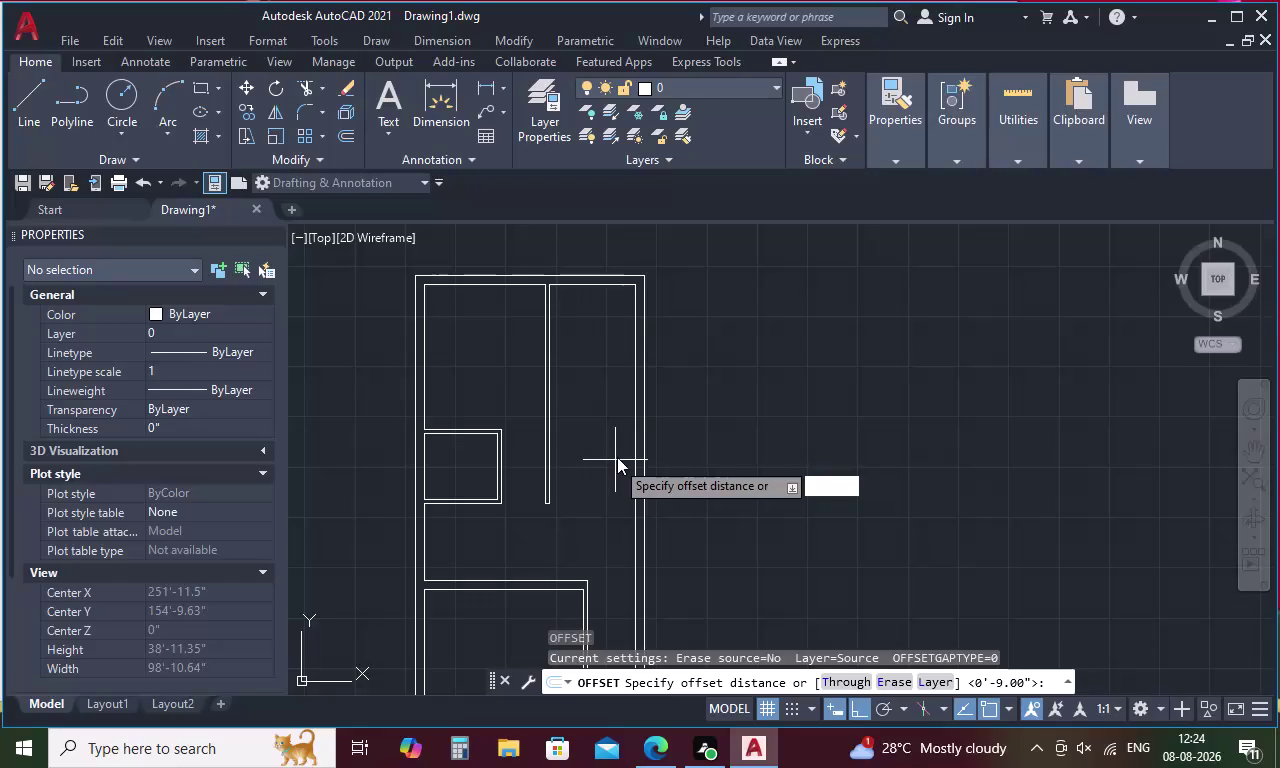
Offset the inner top wall line 5' downward to start the partition.
text(')
key(space)
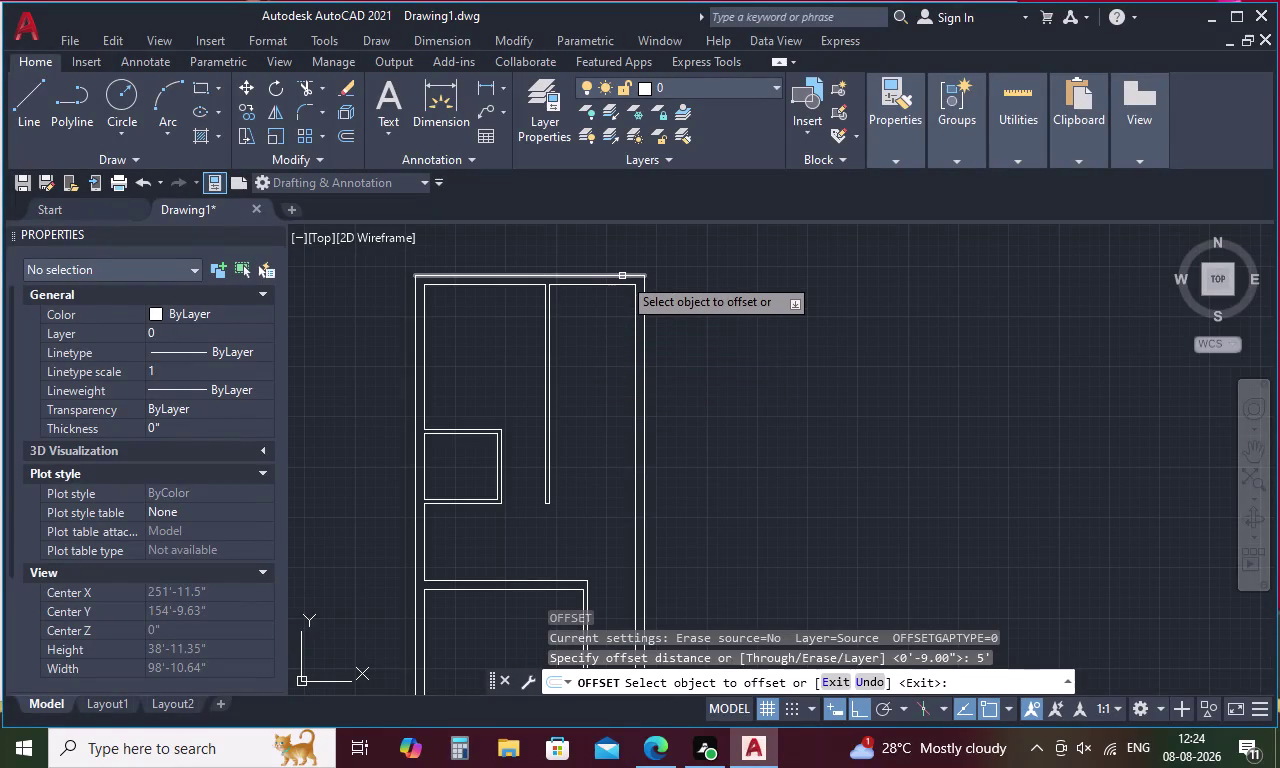
click(610, 289)
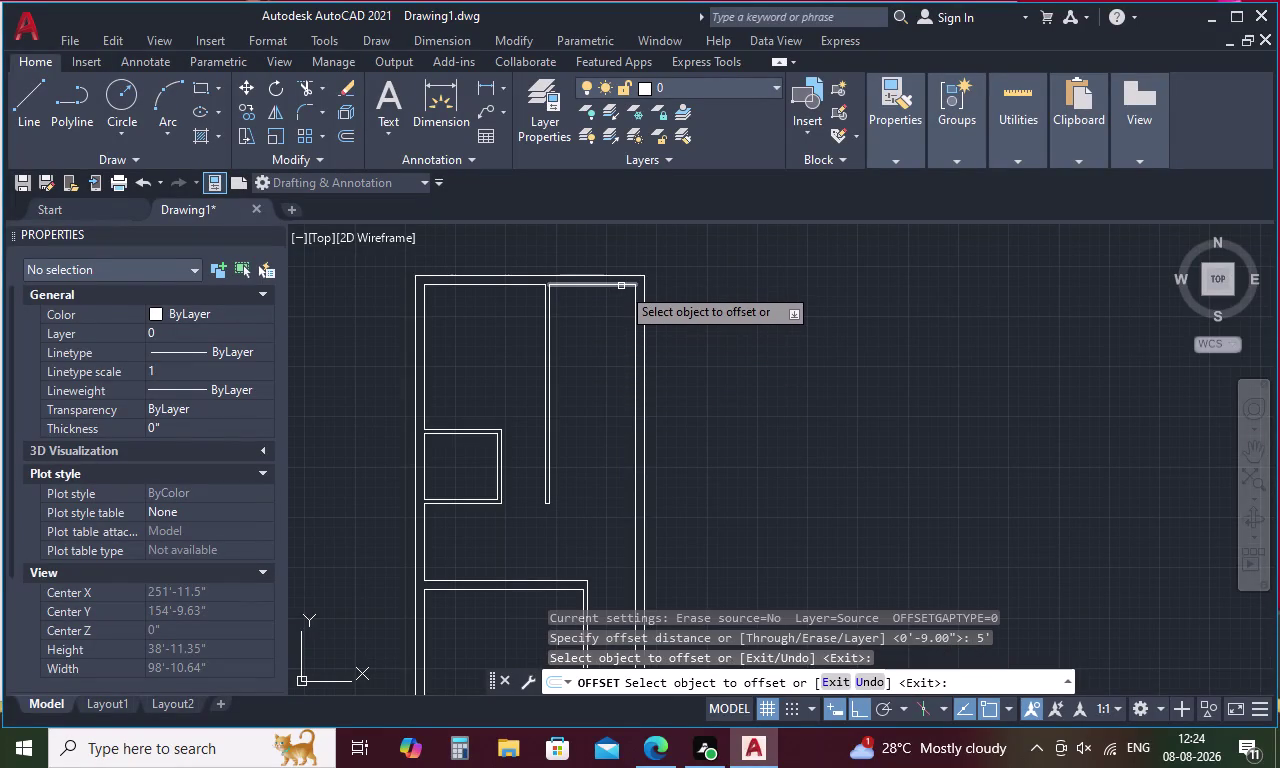
click(621, 286)
click(594, 368)
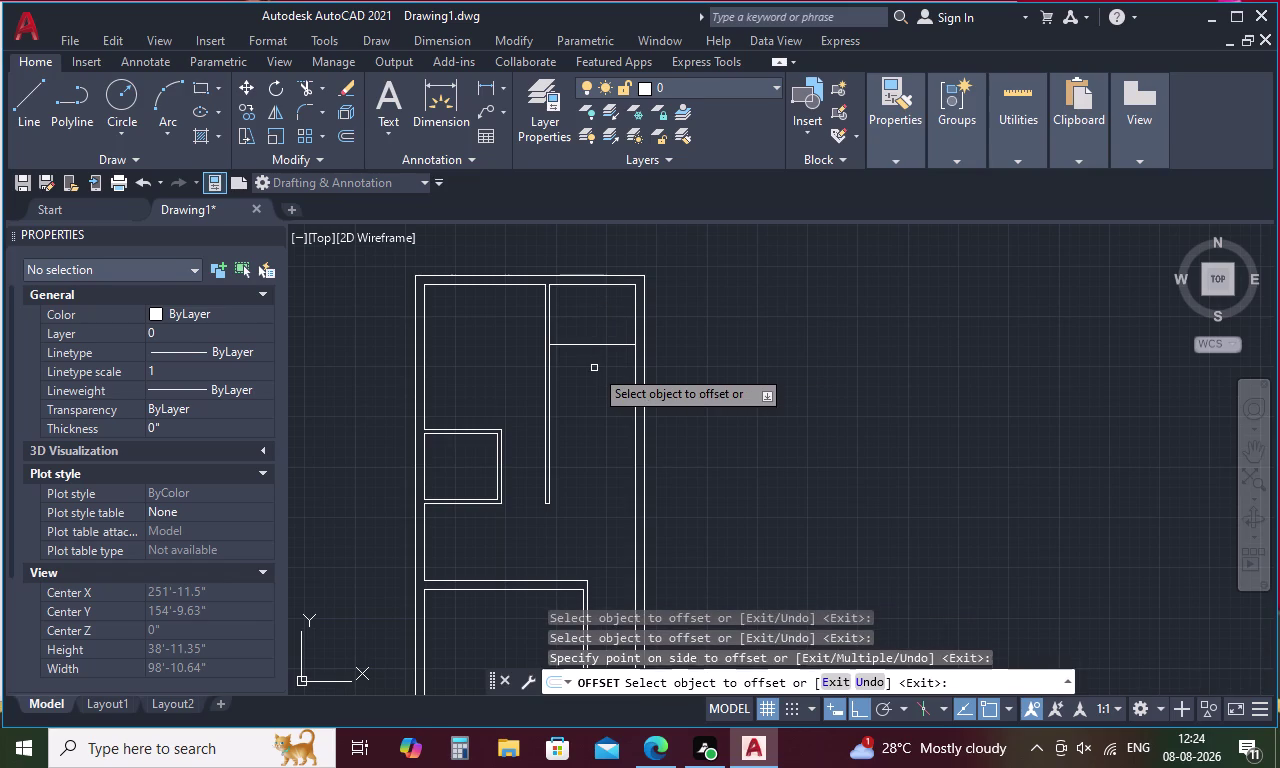
key(space)
Offset the new partition line 9" down to give it wall thickness.
key(space)
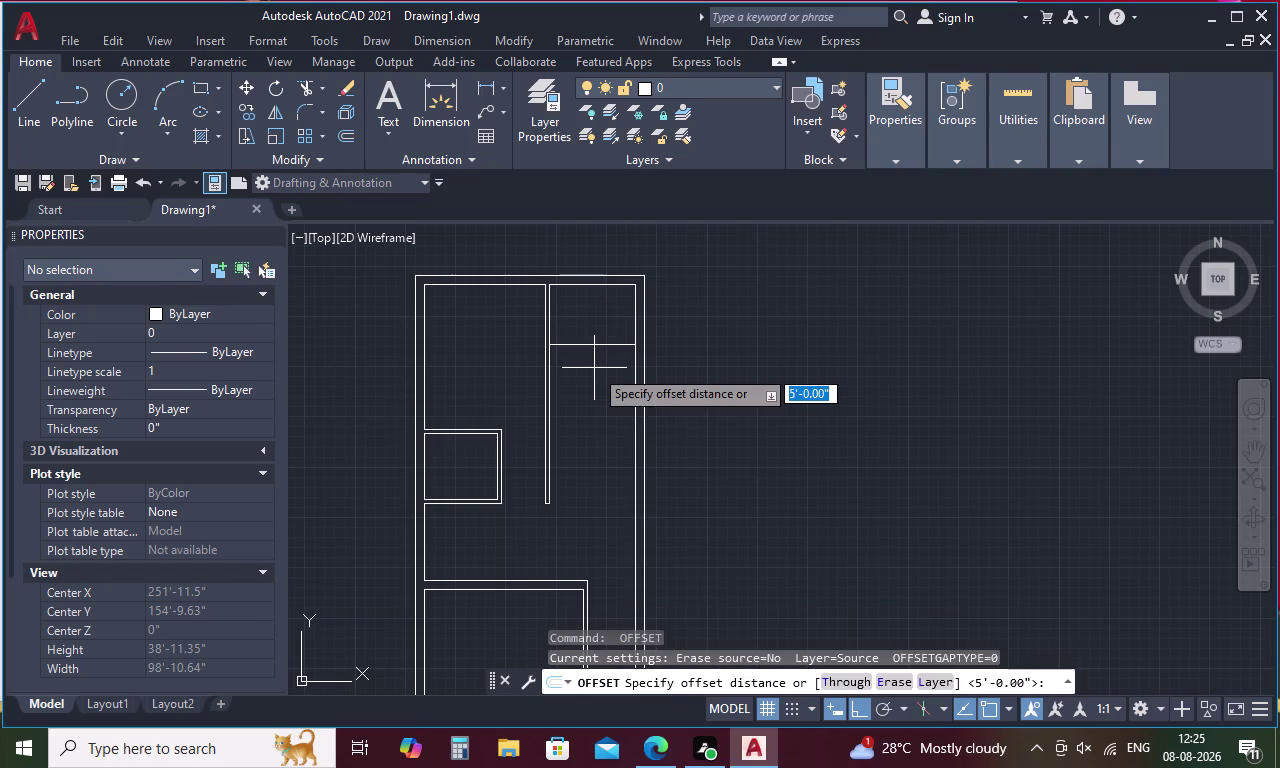
text(9)
key(space)
click(610, 343)
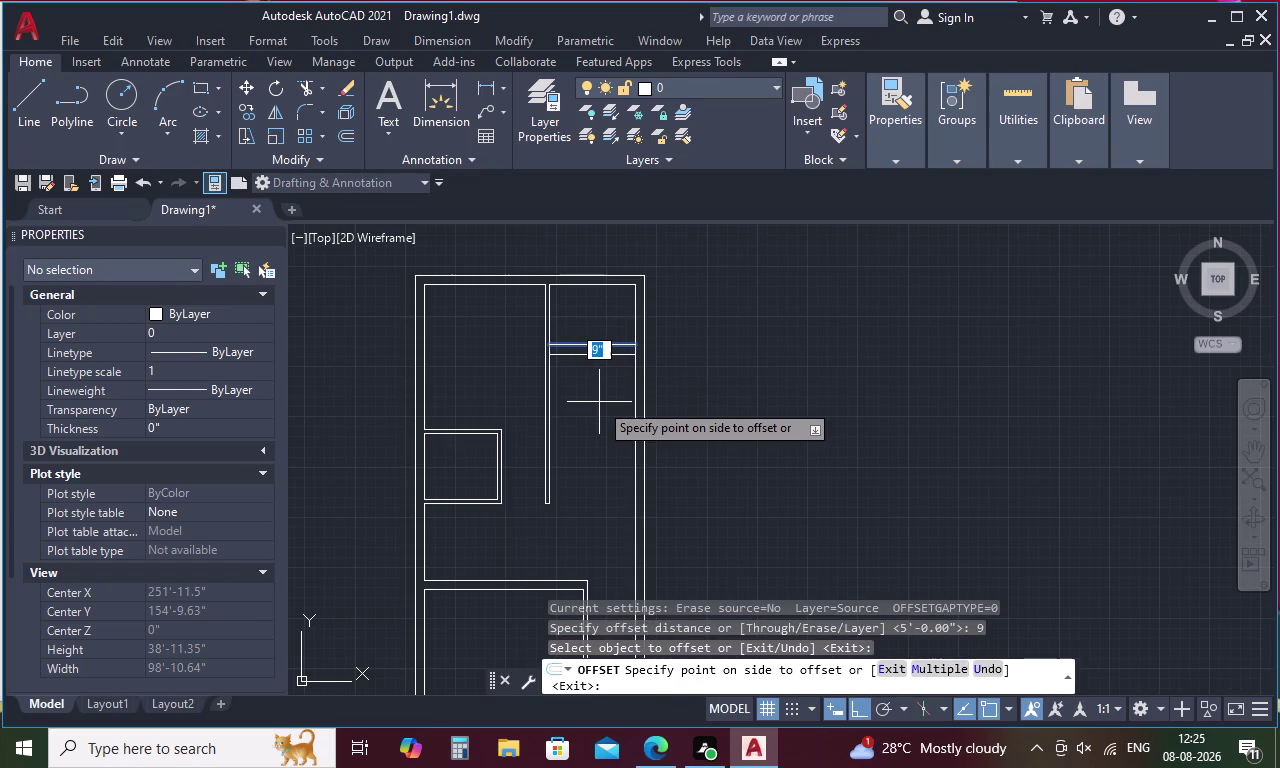
click(599, 402)
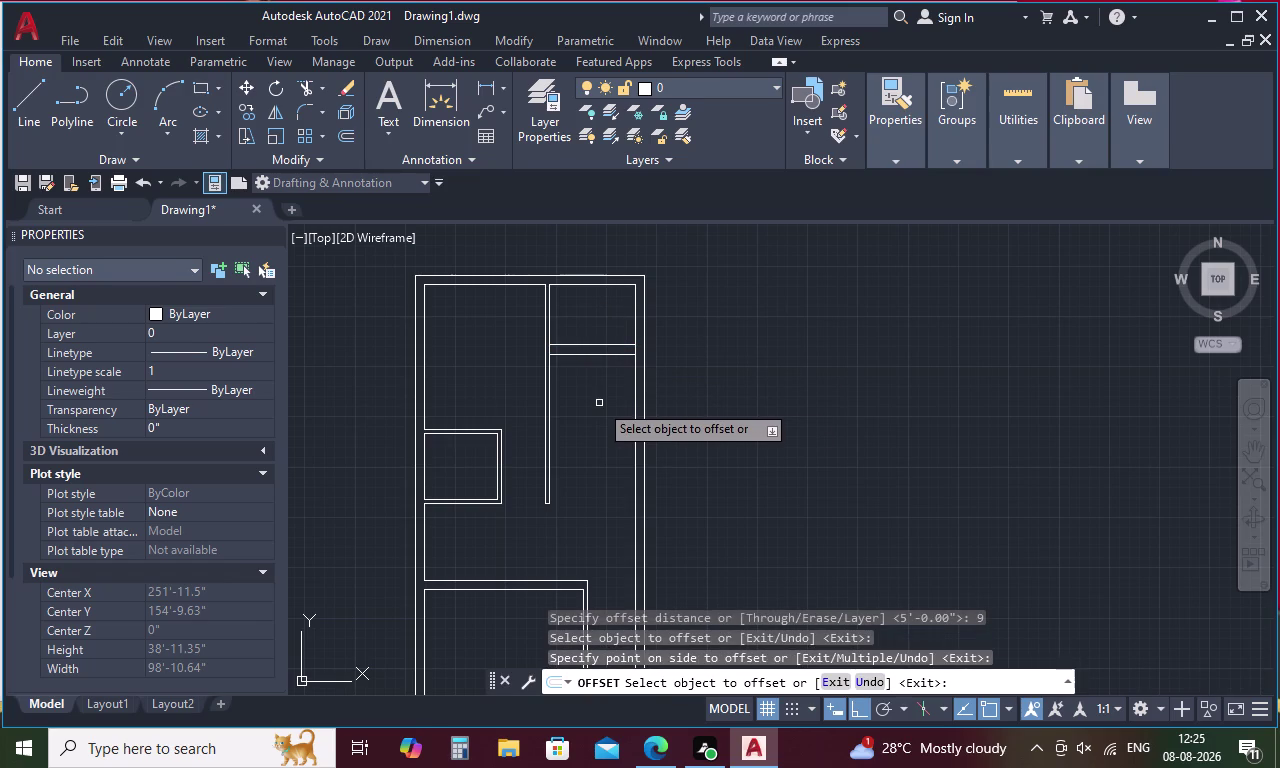
key(Escape)
Trim the wall lines between the two partition lines.
text(TR)
key(space)
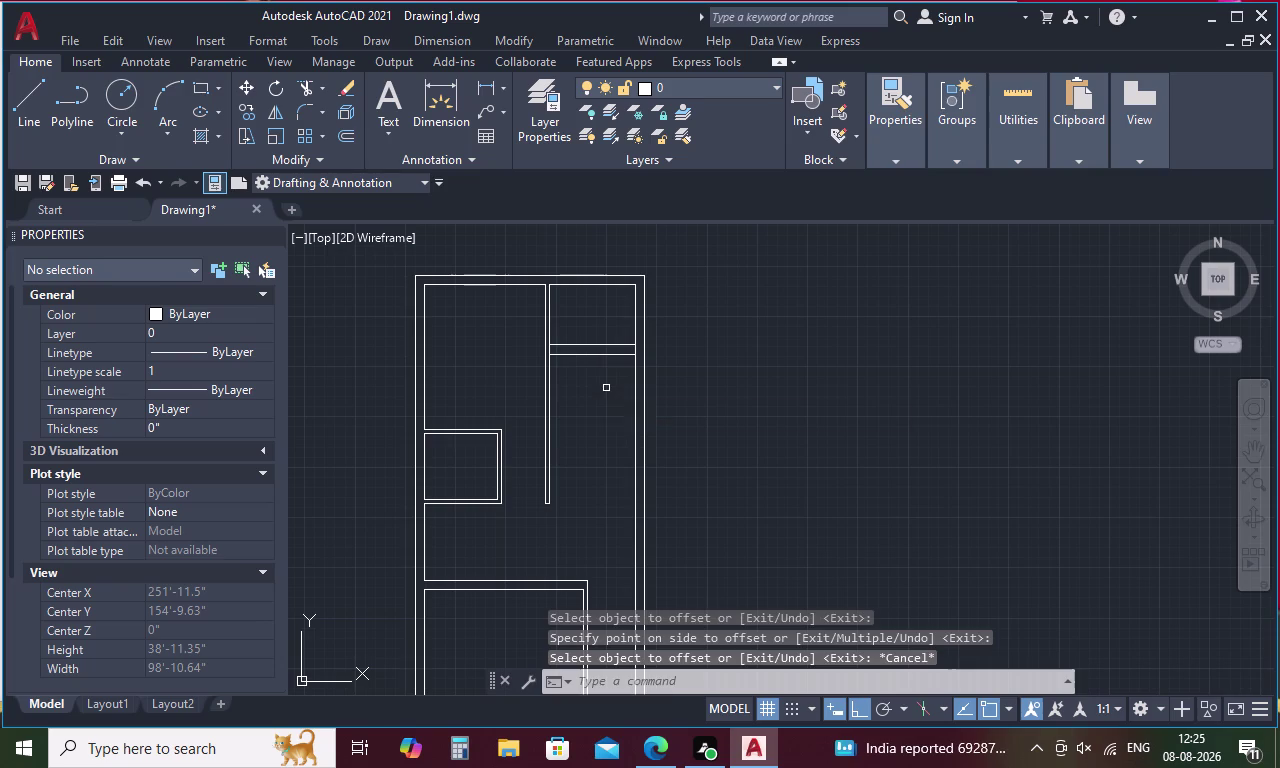
click(551, 352)
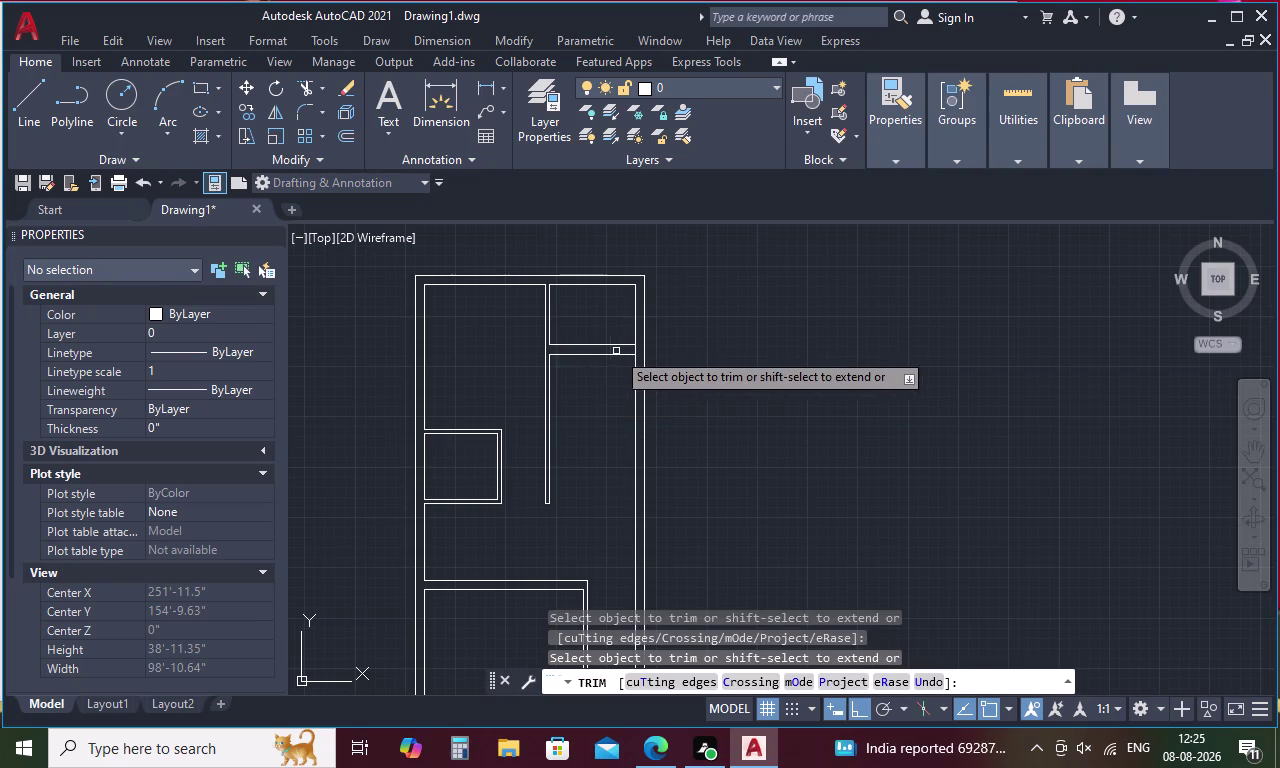
click(637, 350)
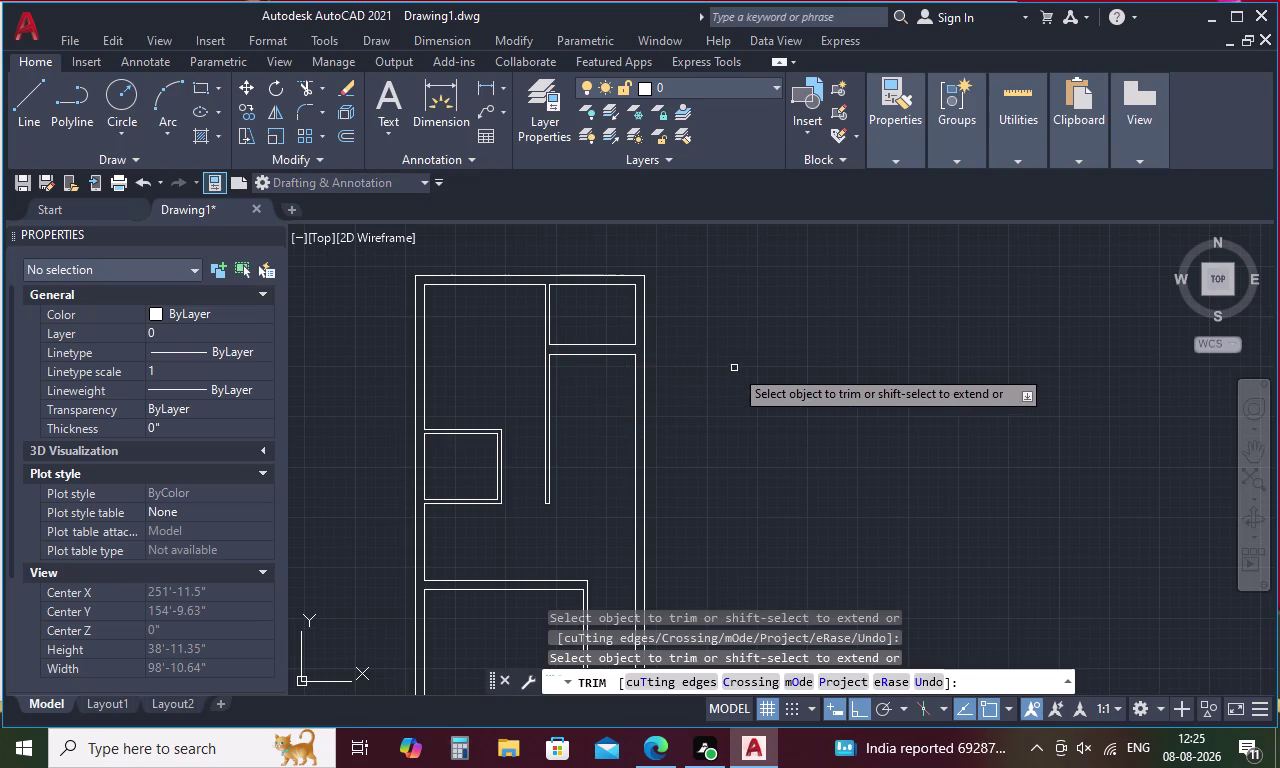
key(Escape)
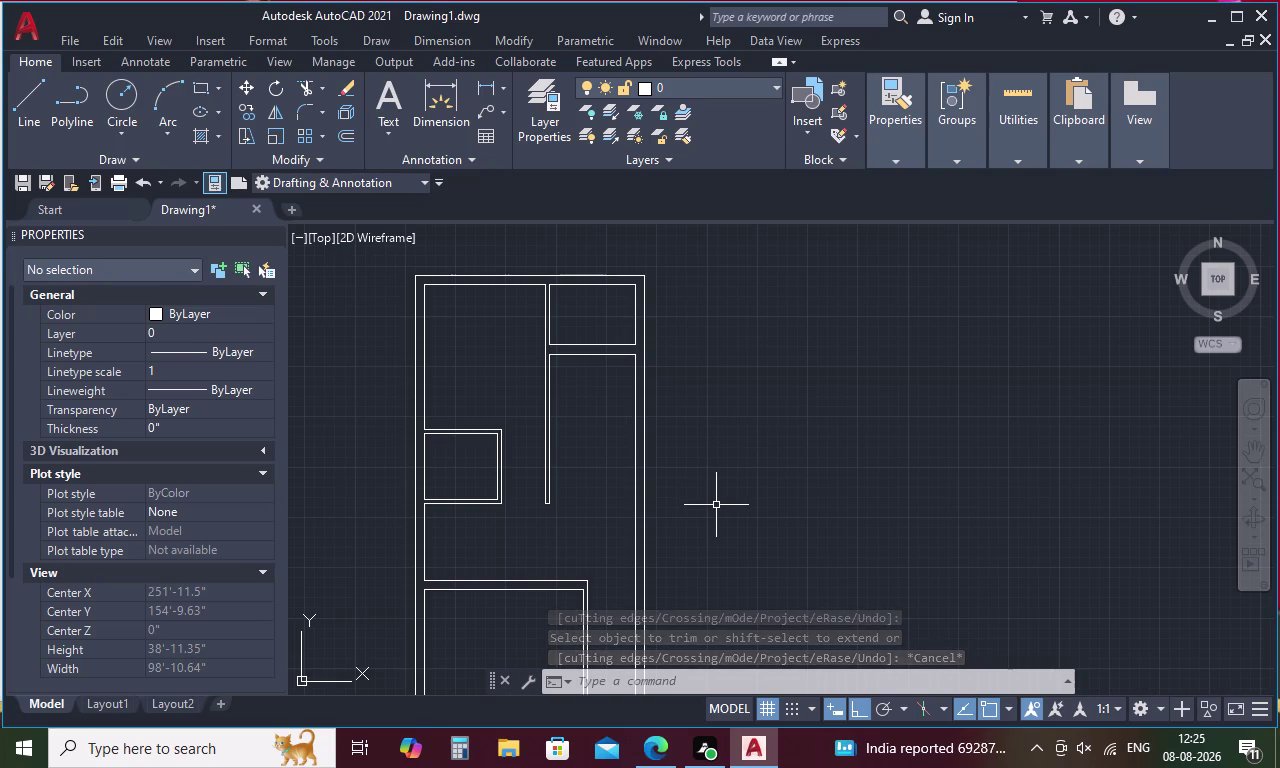
scroll(down, 3)
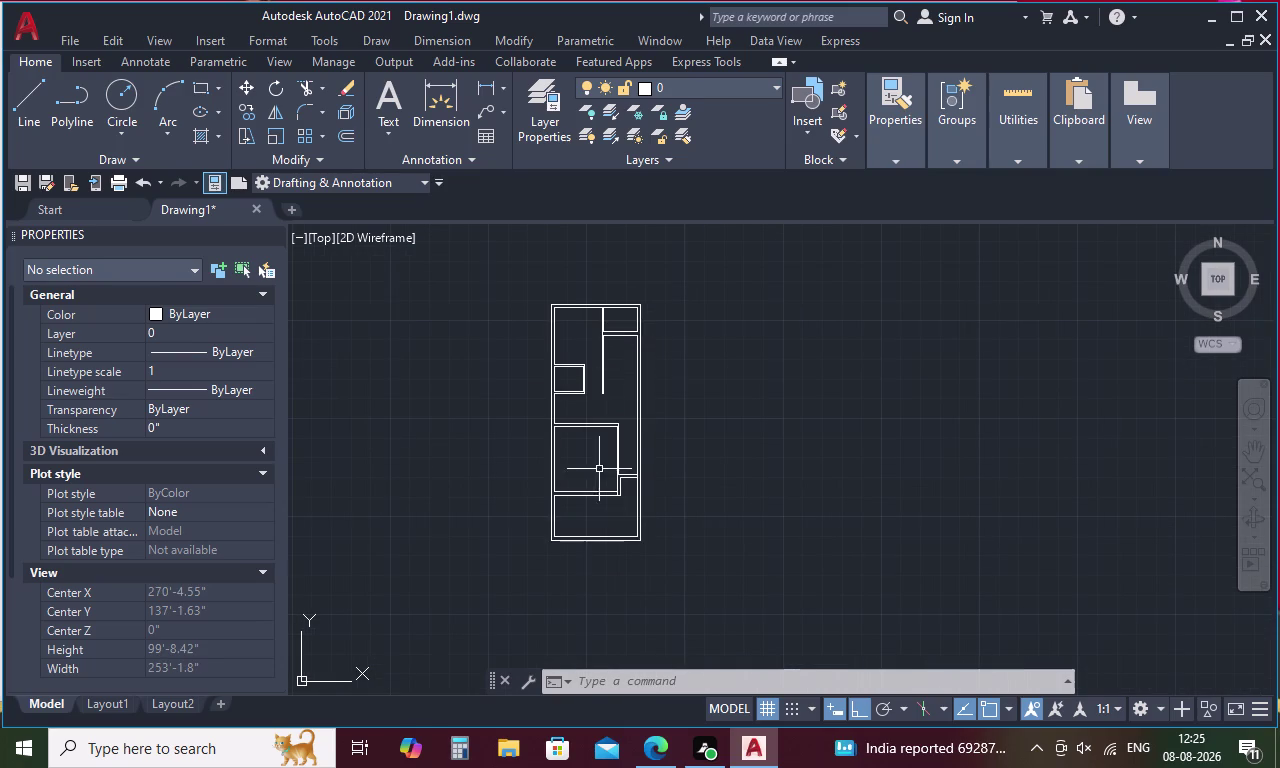
Pan and zoom the view to the lower right rooms.
middle_drag(588, 534, 571, 460)
scroll(up, 3)
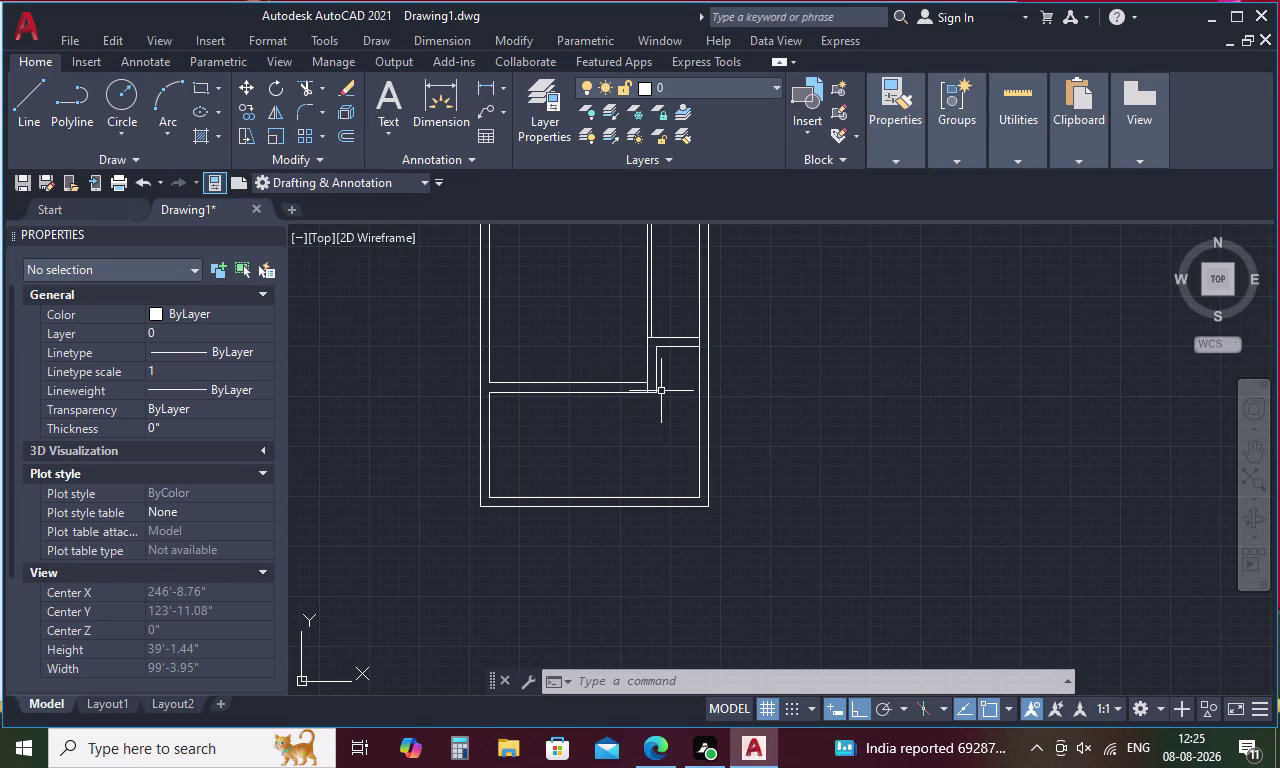
scroll(down, 3)
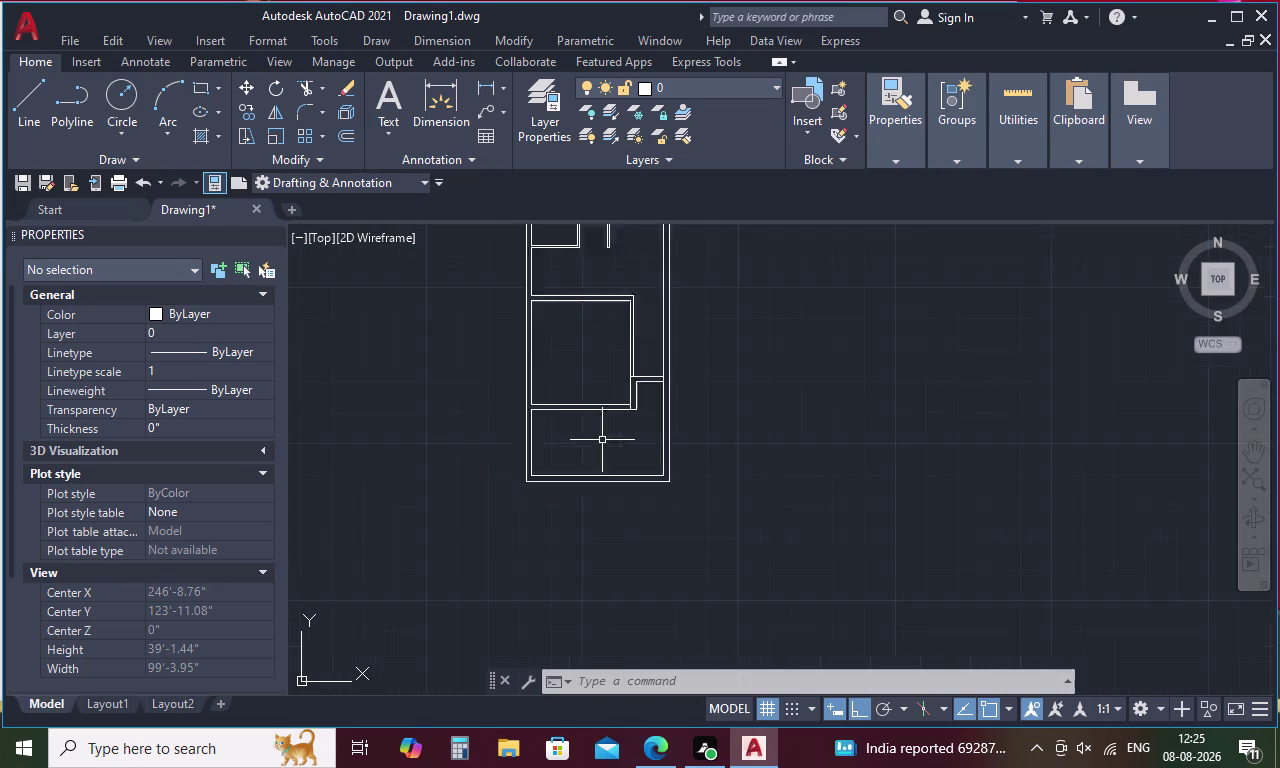
scroll(down, 3)
middle_drag(605, 396, 588, 490)
scroll(up, 3)
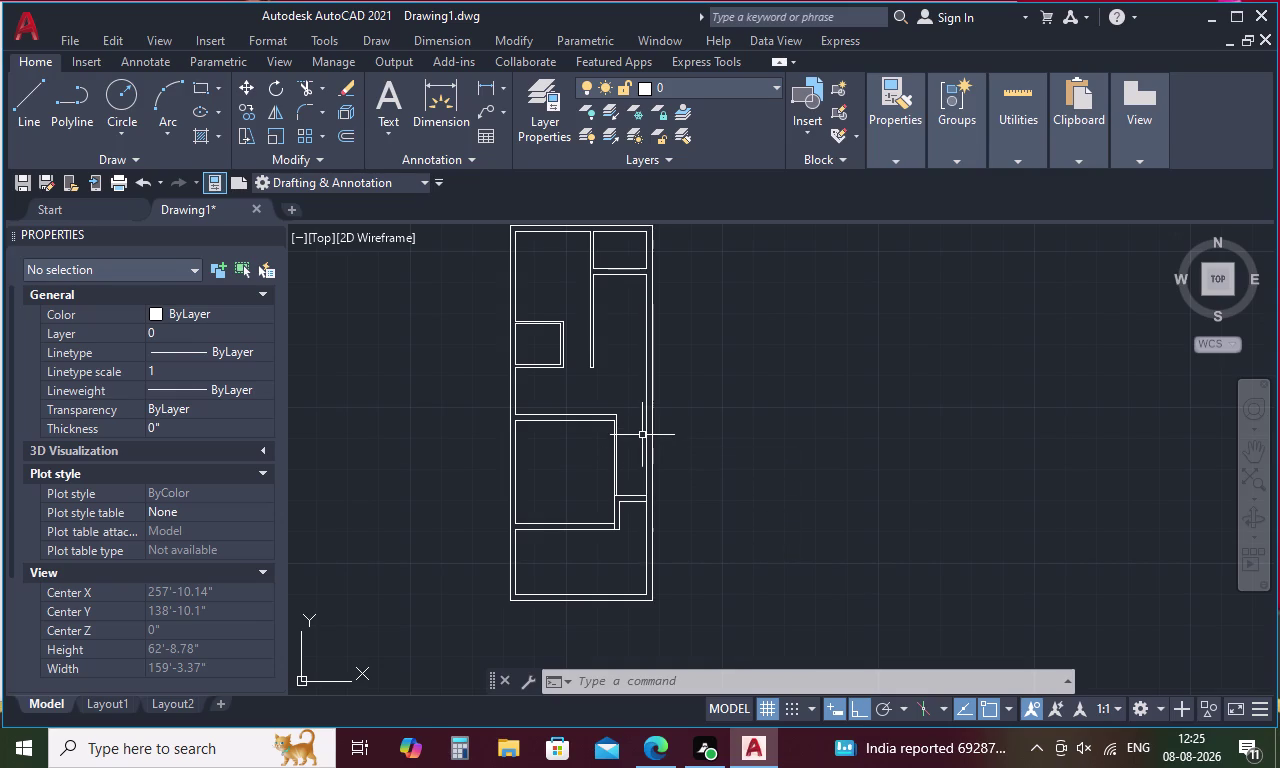
Extend the short partition line to the wall, enclosing the small room.
key(e)
key(x)
key(space)
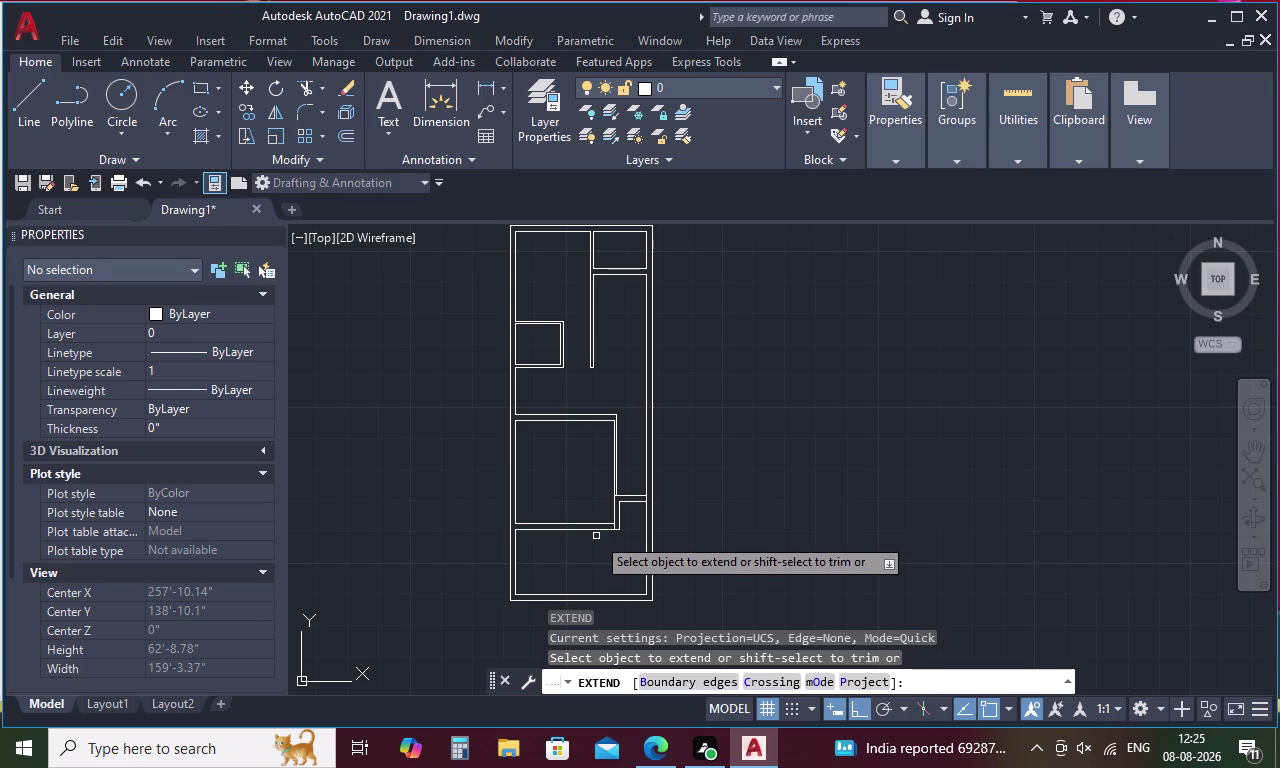
click(597, 530)
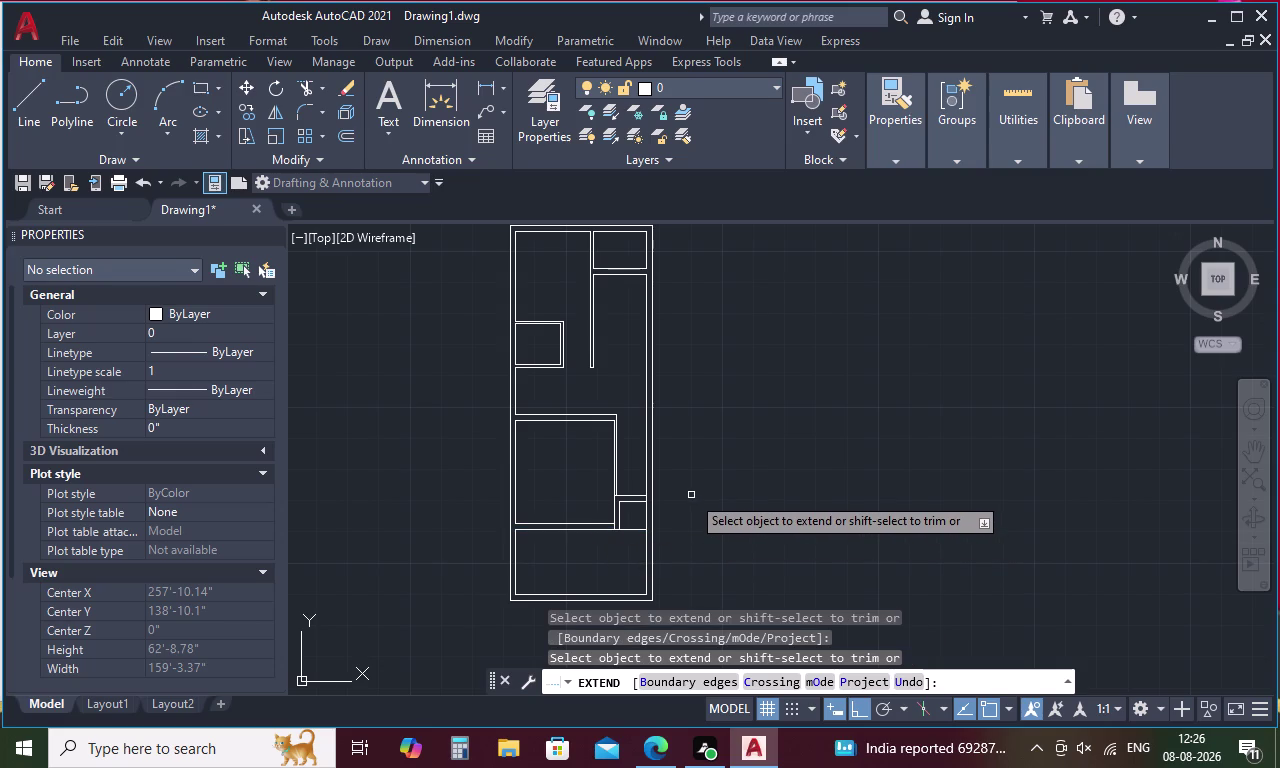
key(Escape)
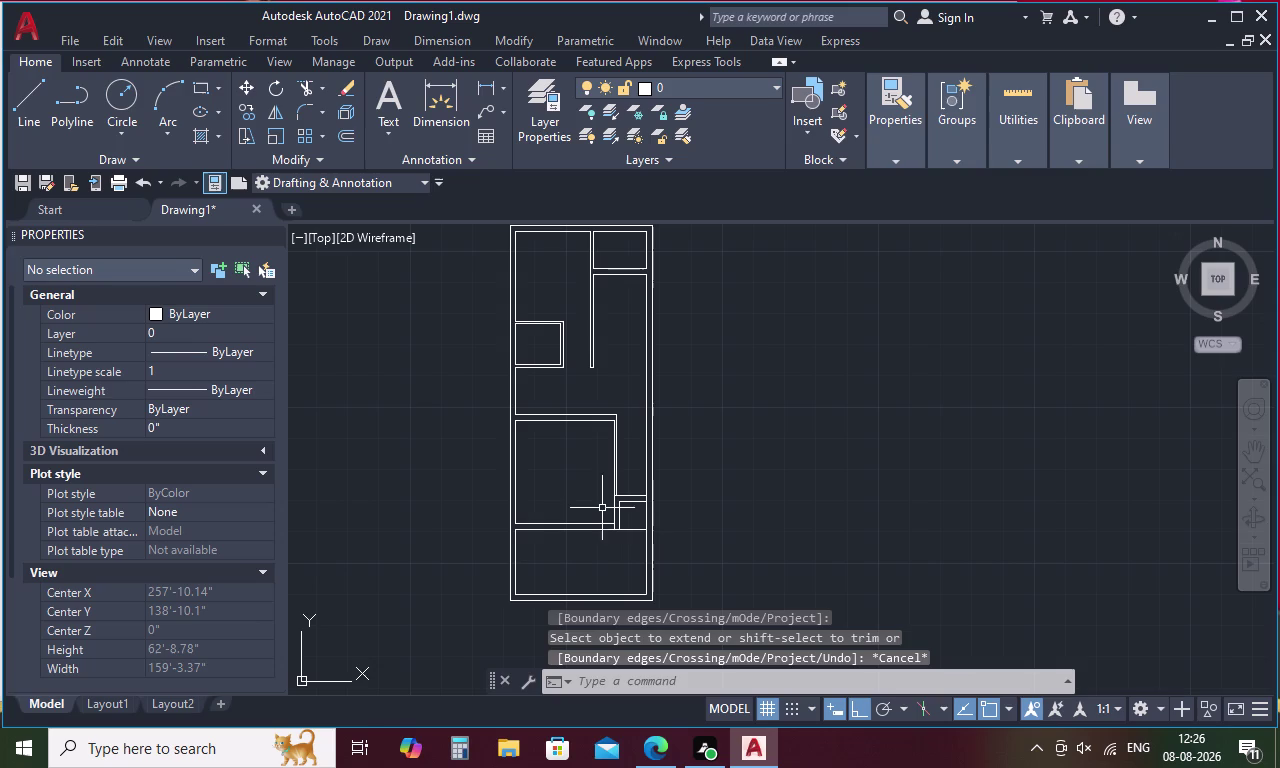
middle_drag(586, 467, 630, 566)
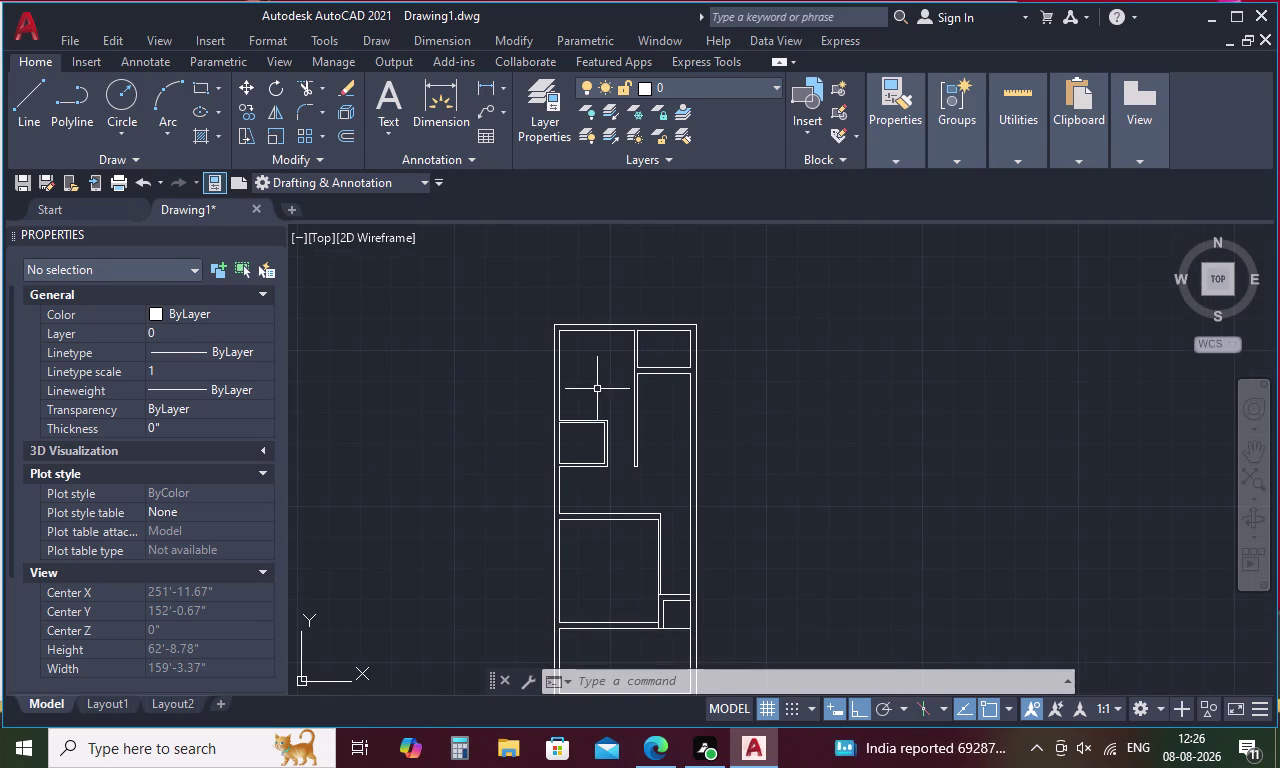
Draw the first diagonal line between opposite corners of the small top-right room.
key(Escape)
text(L)
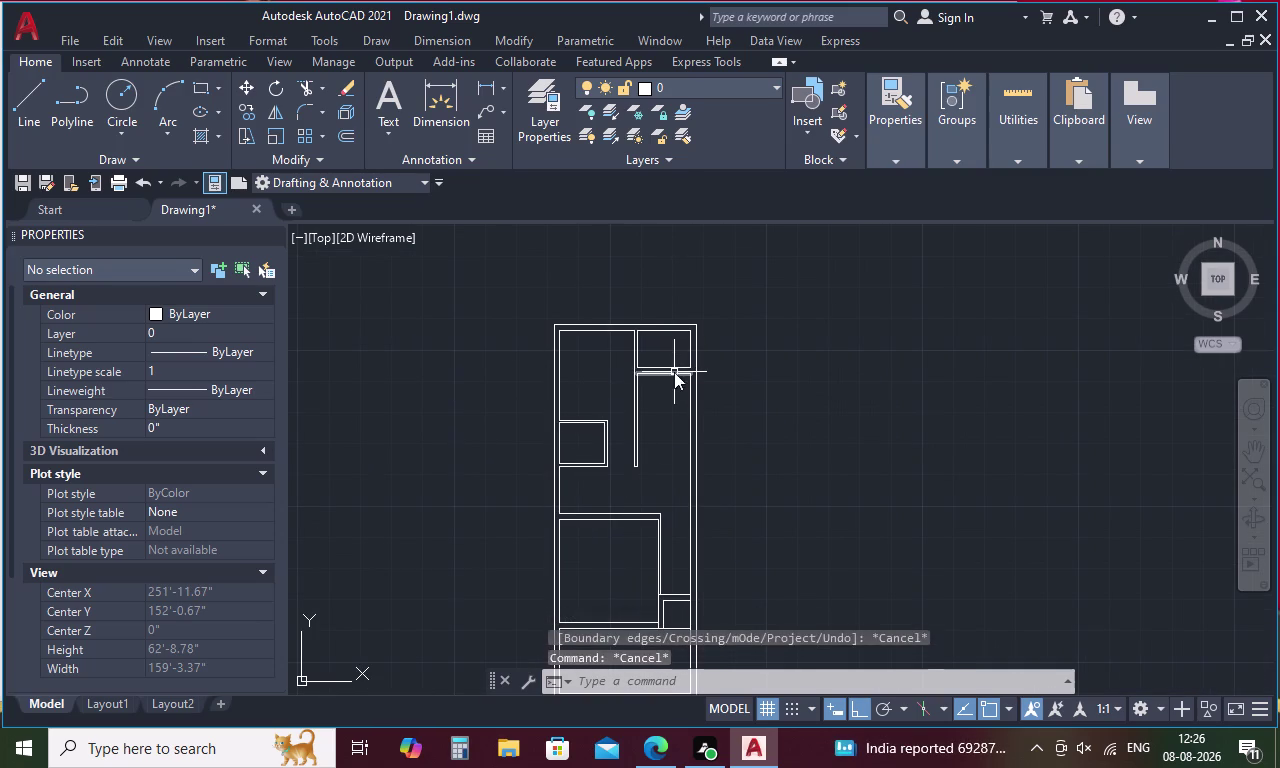
key(space)
click(686, 334)
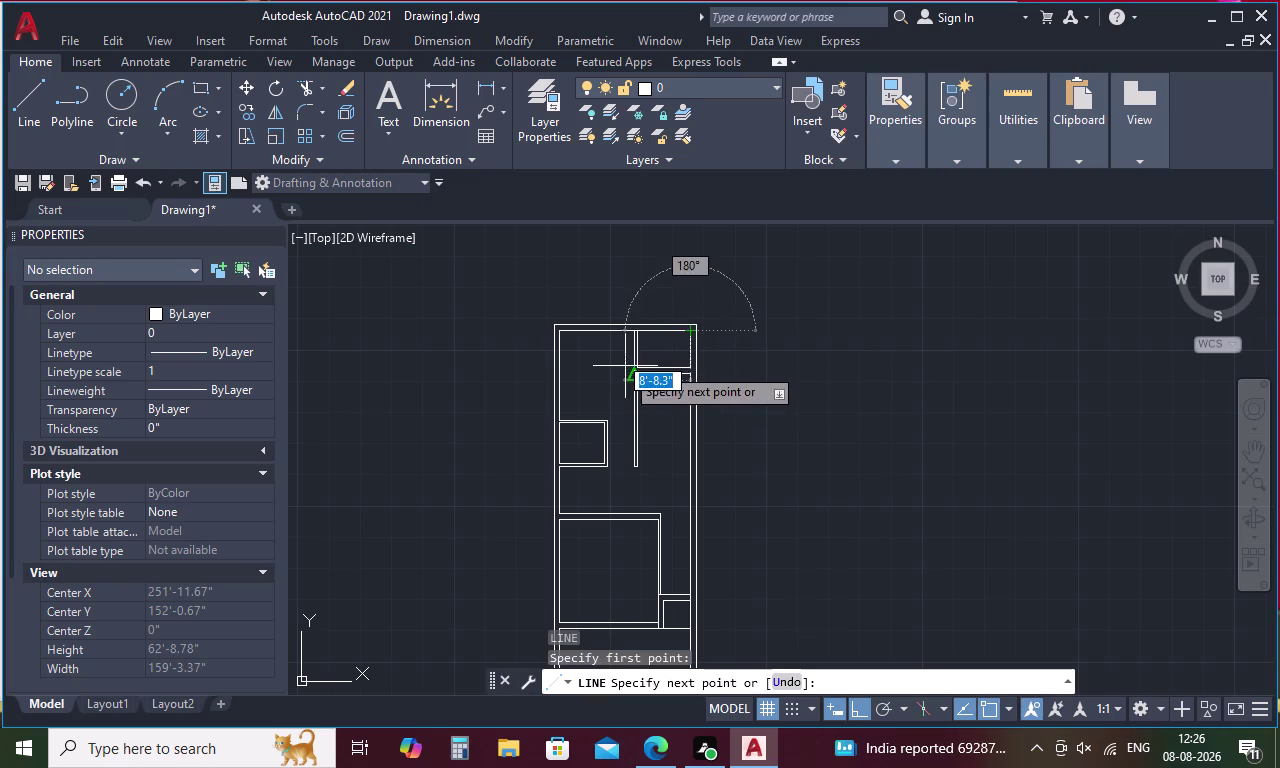
scroll(up, 3)
click(642, 364)
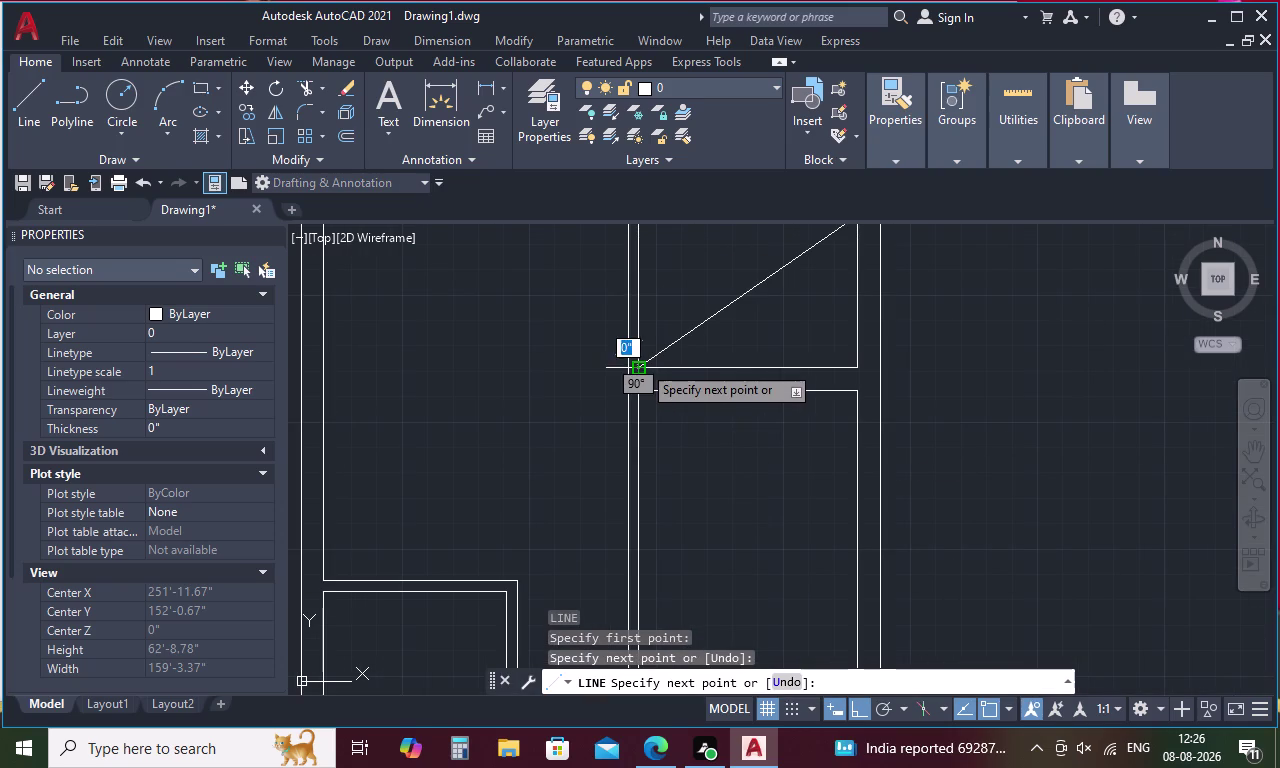
key(Escape)
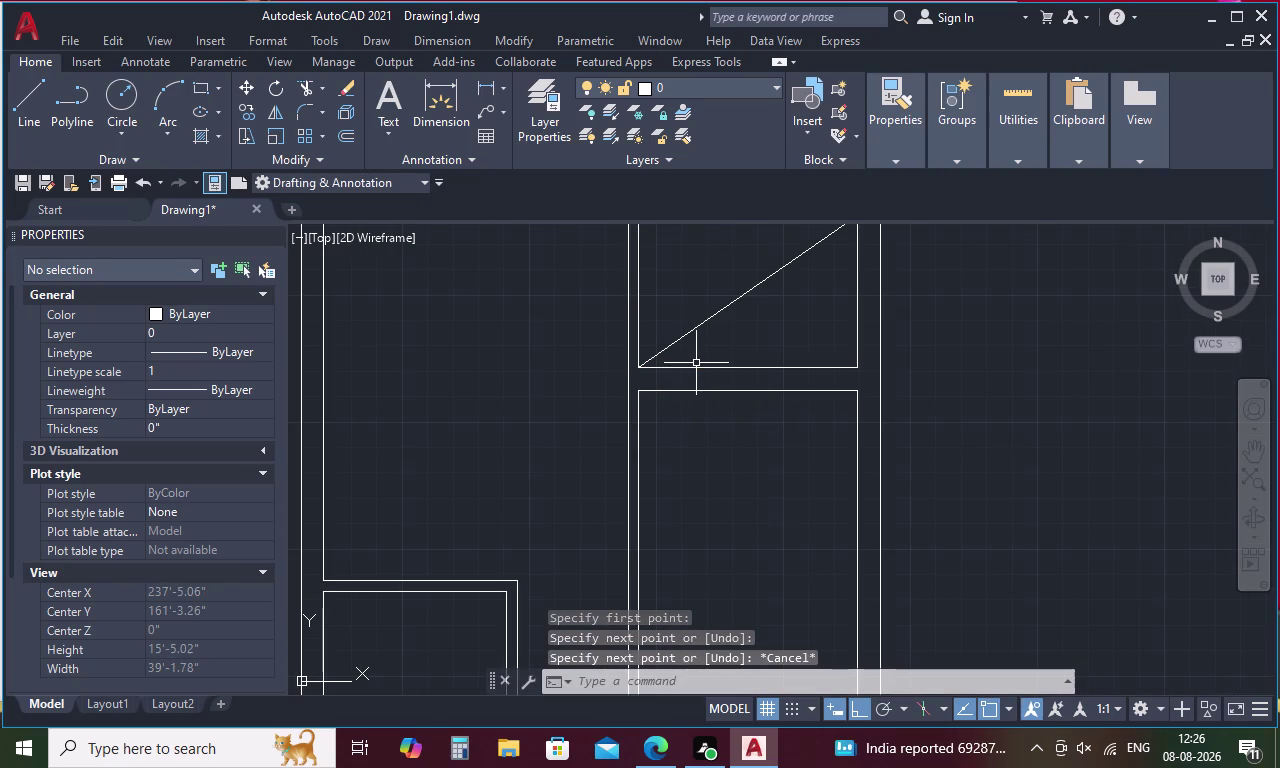
Draw the second diagonal across the other two corners to complete the cross.
key(space)
click(852, 367)
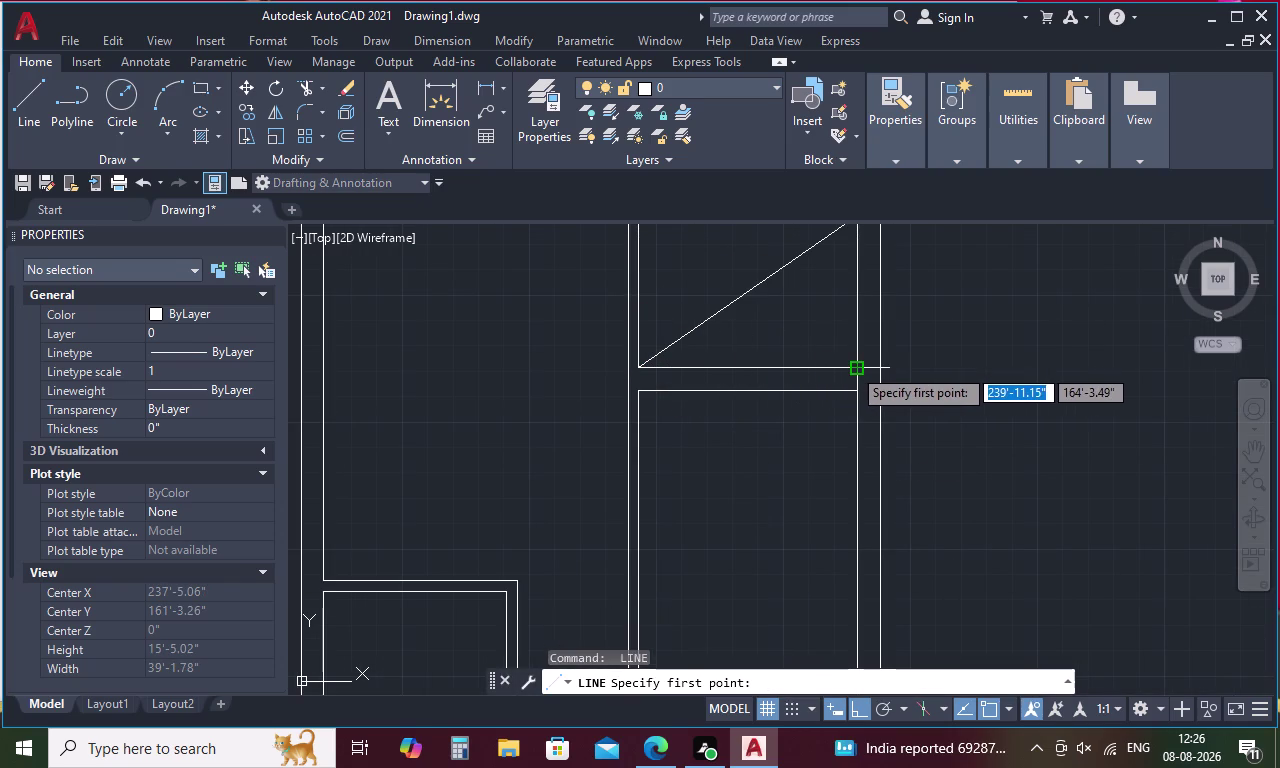
middle_drag(809, 337, 835, 435)
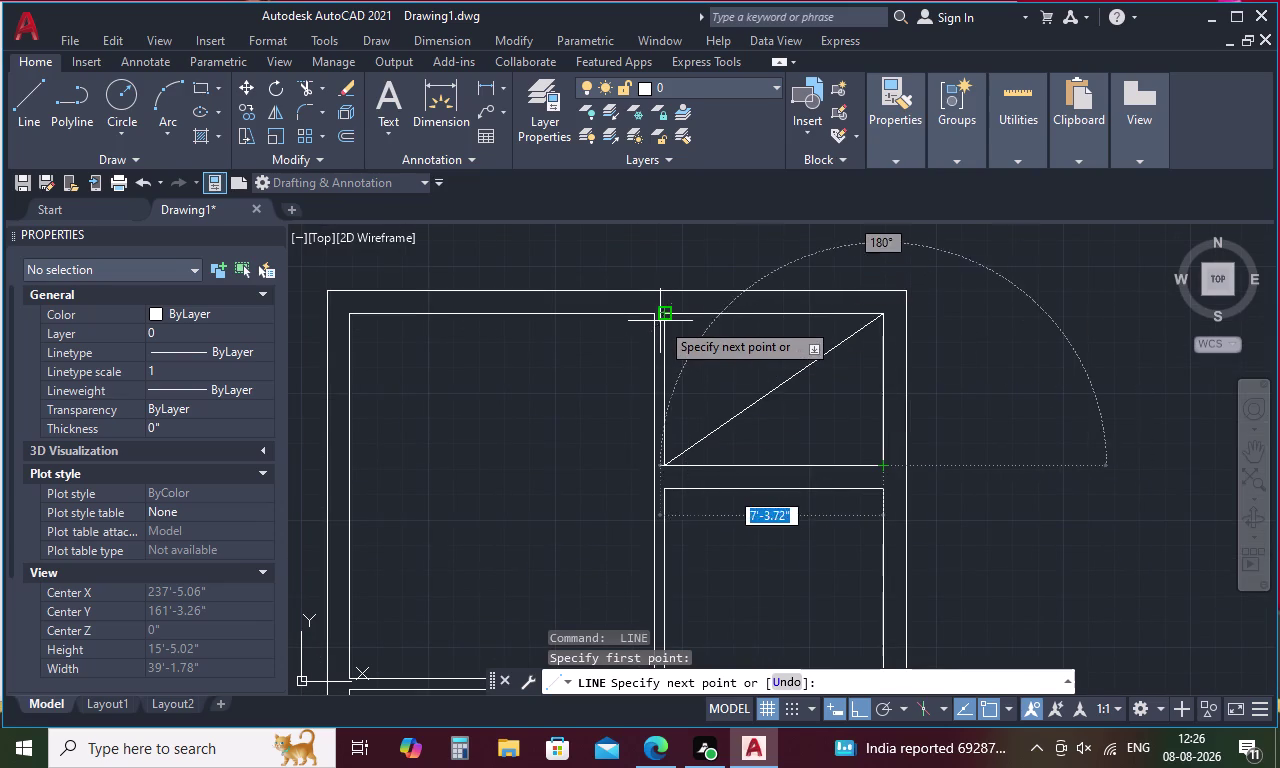
click(663, 317)
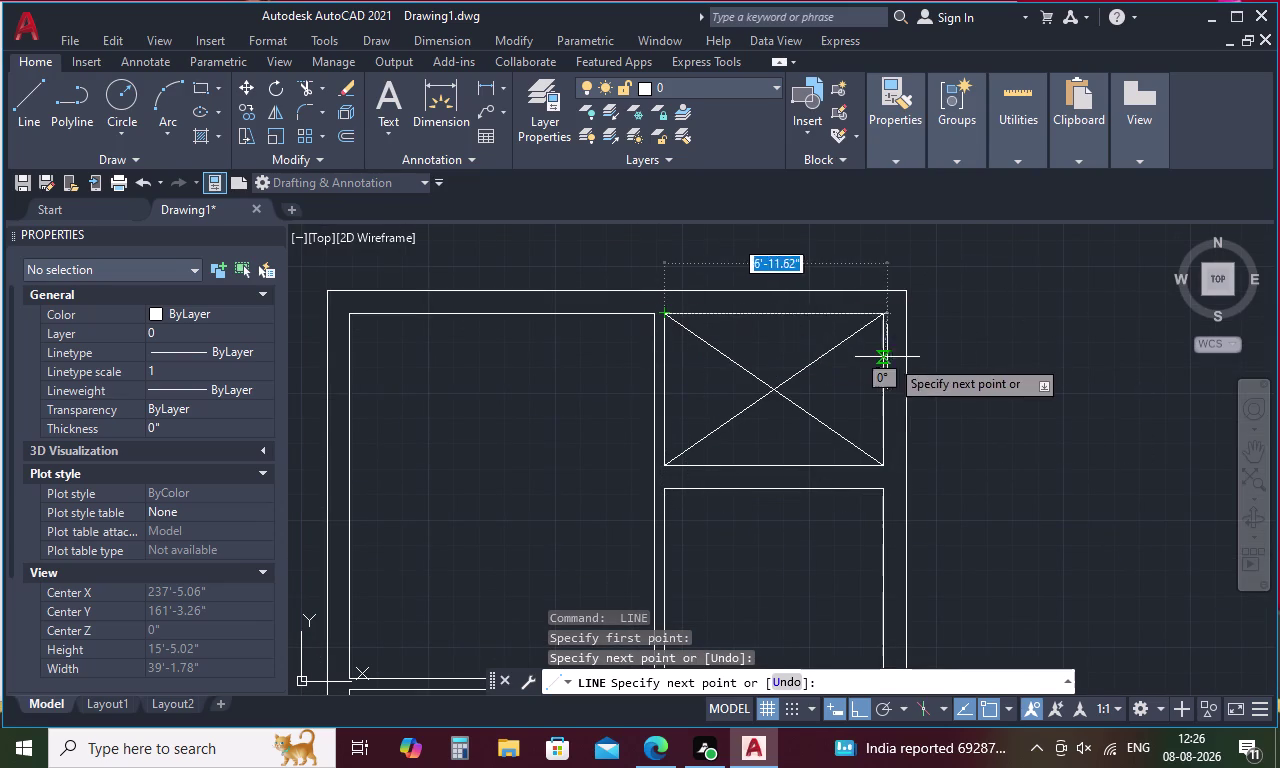
key(Escape)
scroll(down, 3)
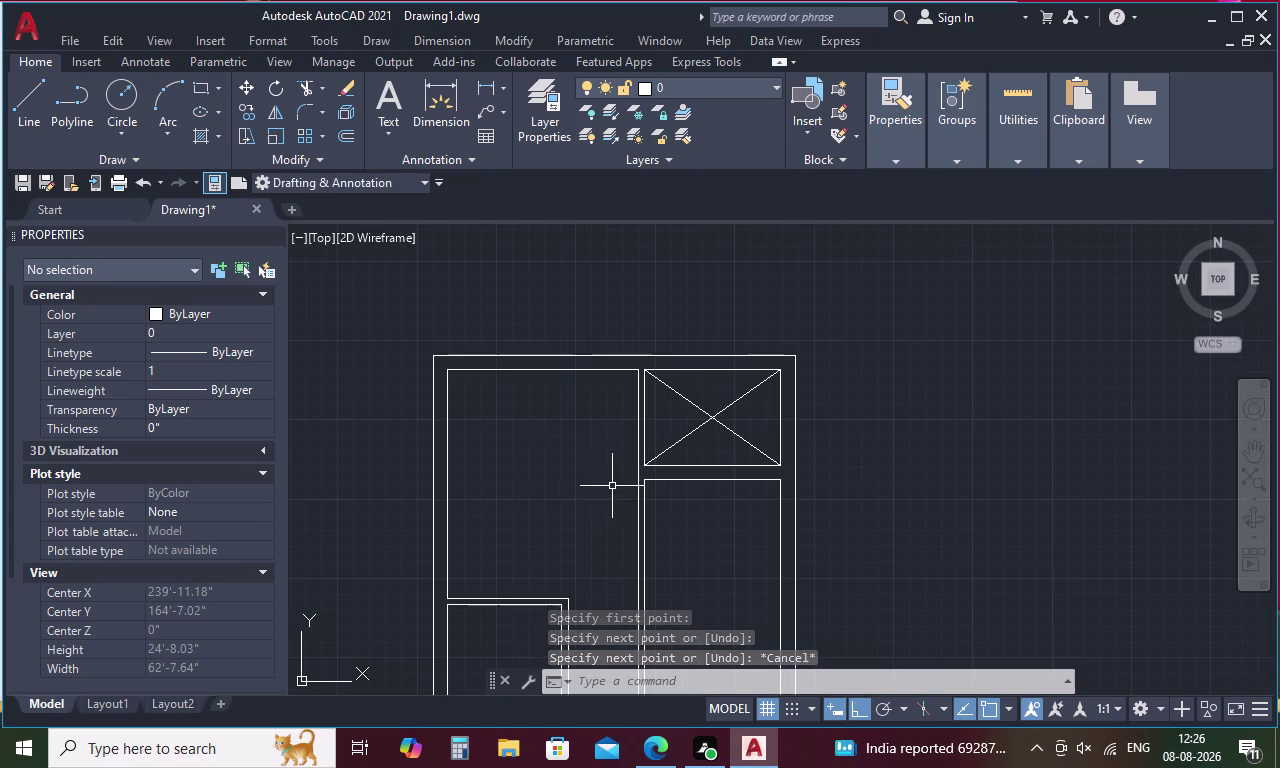
scroll(down, 3)
middle_drag(635, 571, 753, 450)
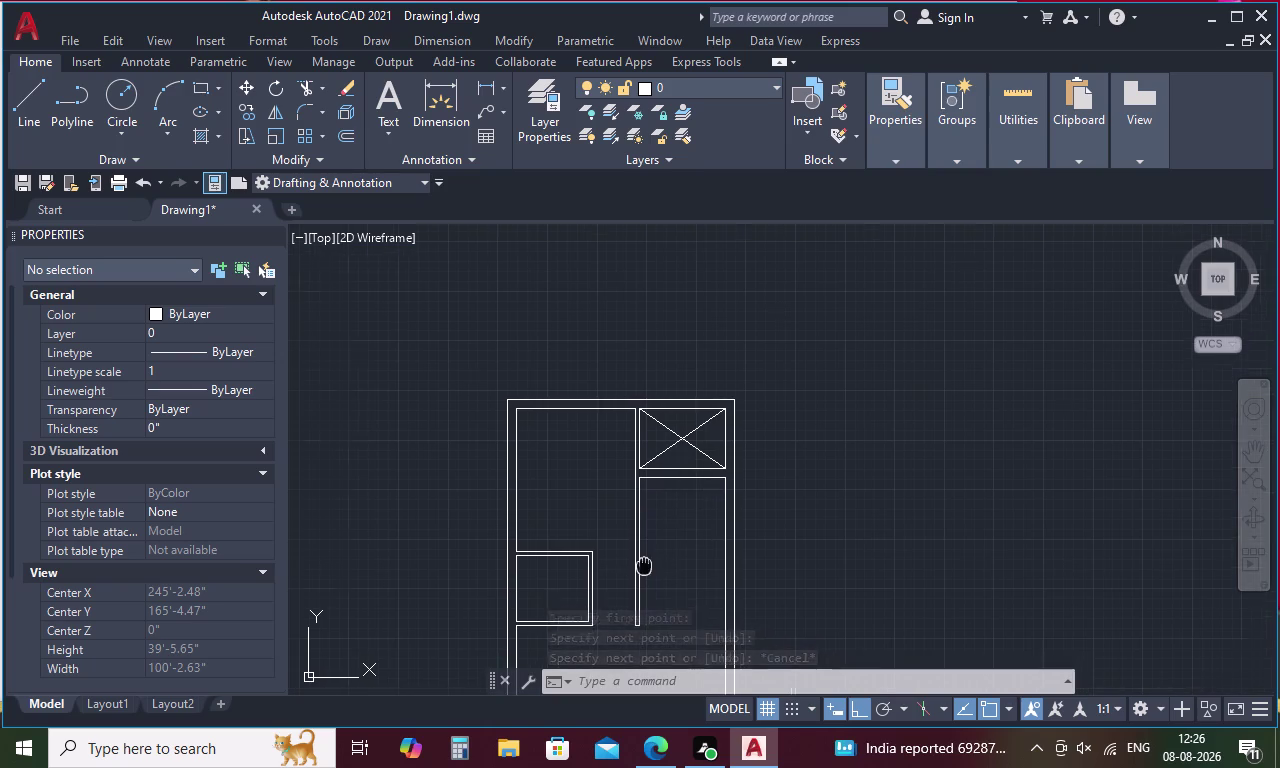
Pan down to center the large bottom room's lower double-line wall.
middle_drag(753, 450, 787, 428)
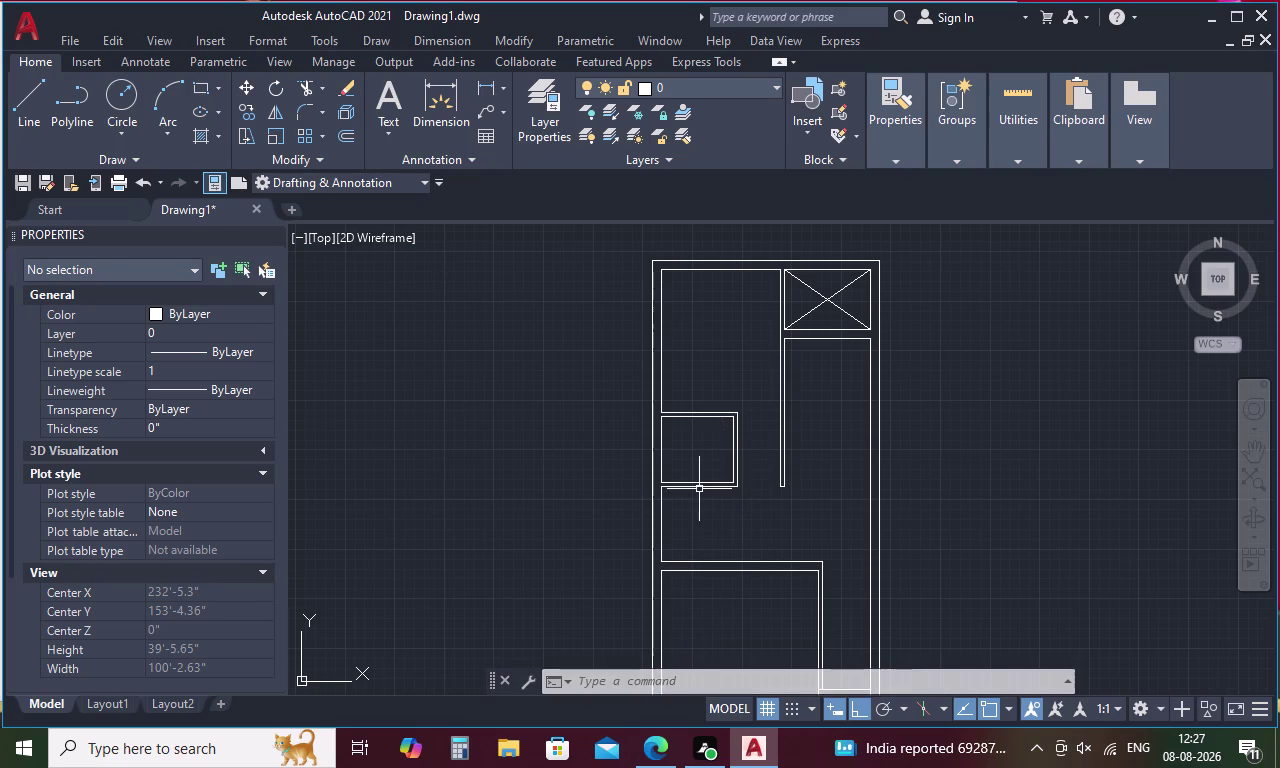
scroll(down, 3)
middle_drag(737, 623, 710, 528)
scroll(up, 3)
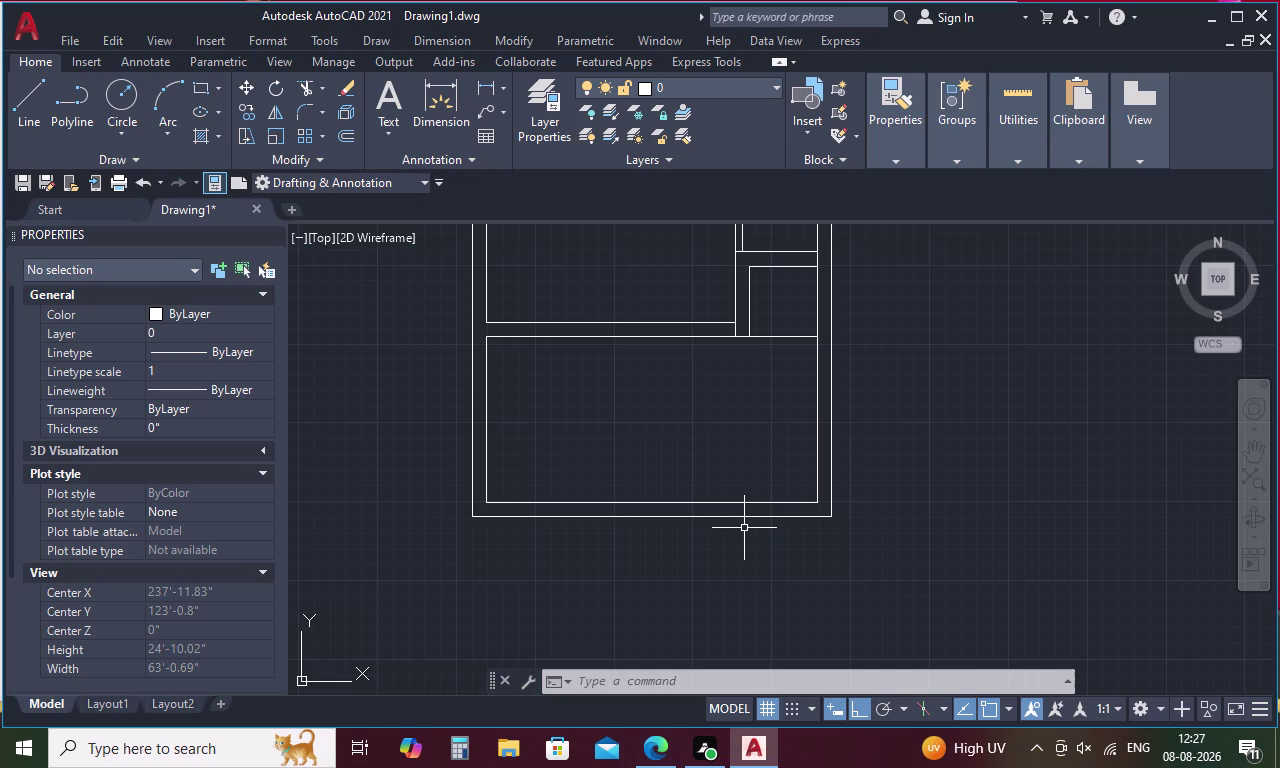
middle_drag(701, 531, 703, 513)
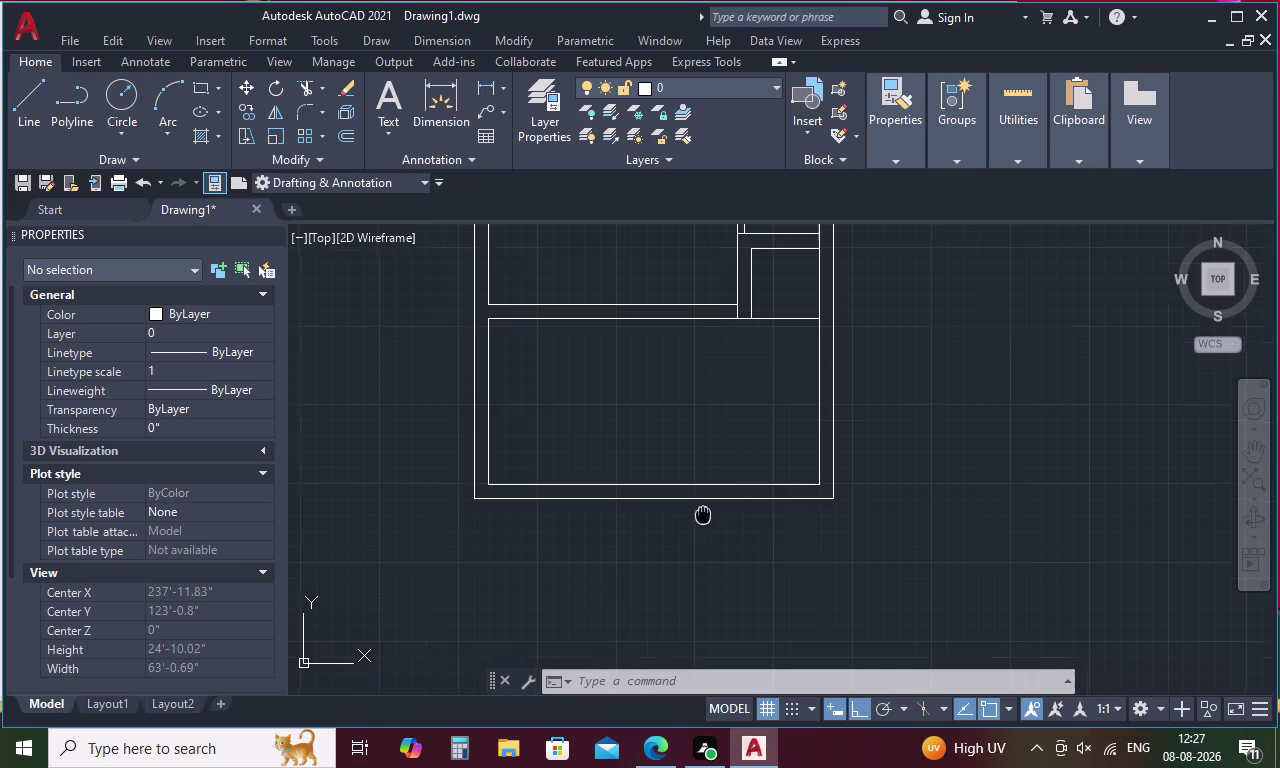
middle_drag(703, 513, 703, 480)
Attempt a 4.5 offset from the inner bottom-right corner, then cancel it.
key(Escape)
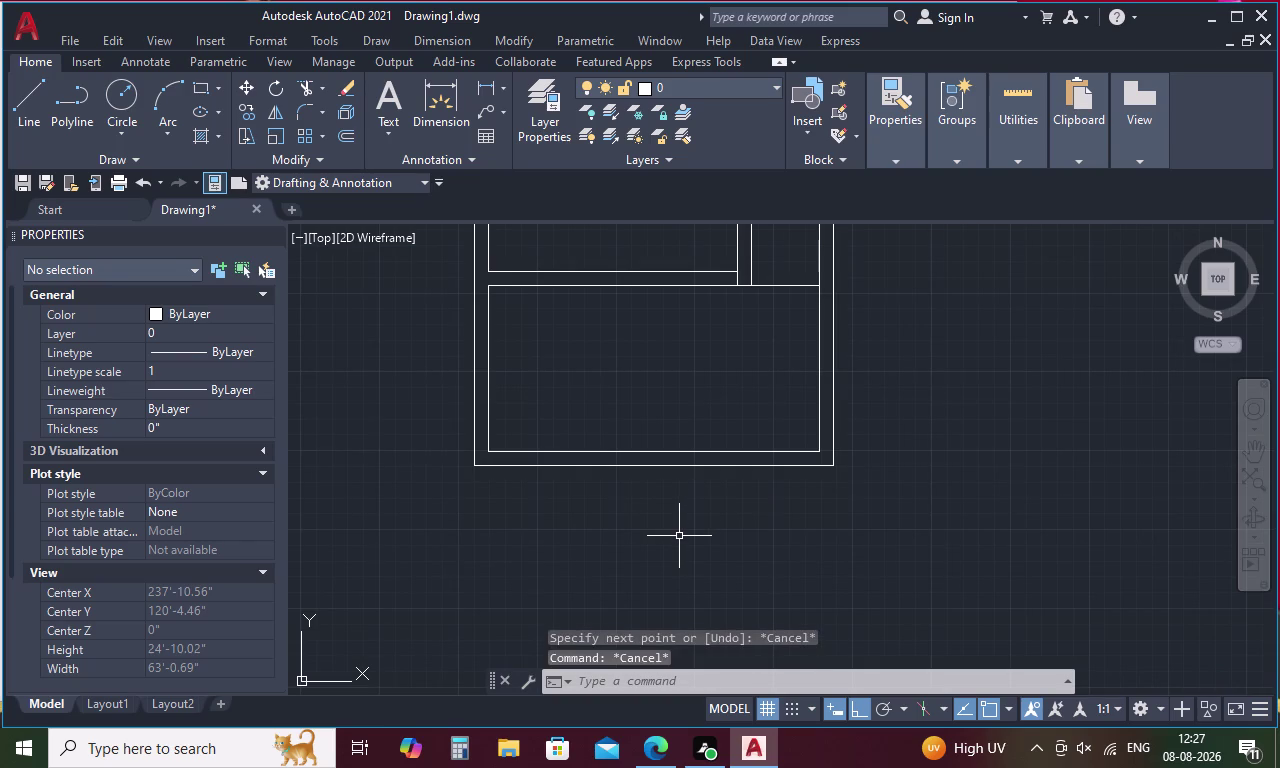
text(O)
key(space)
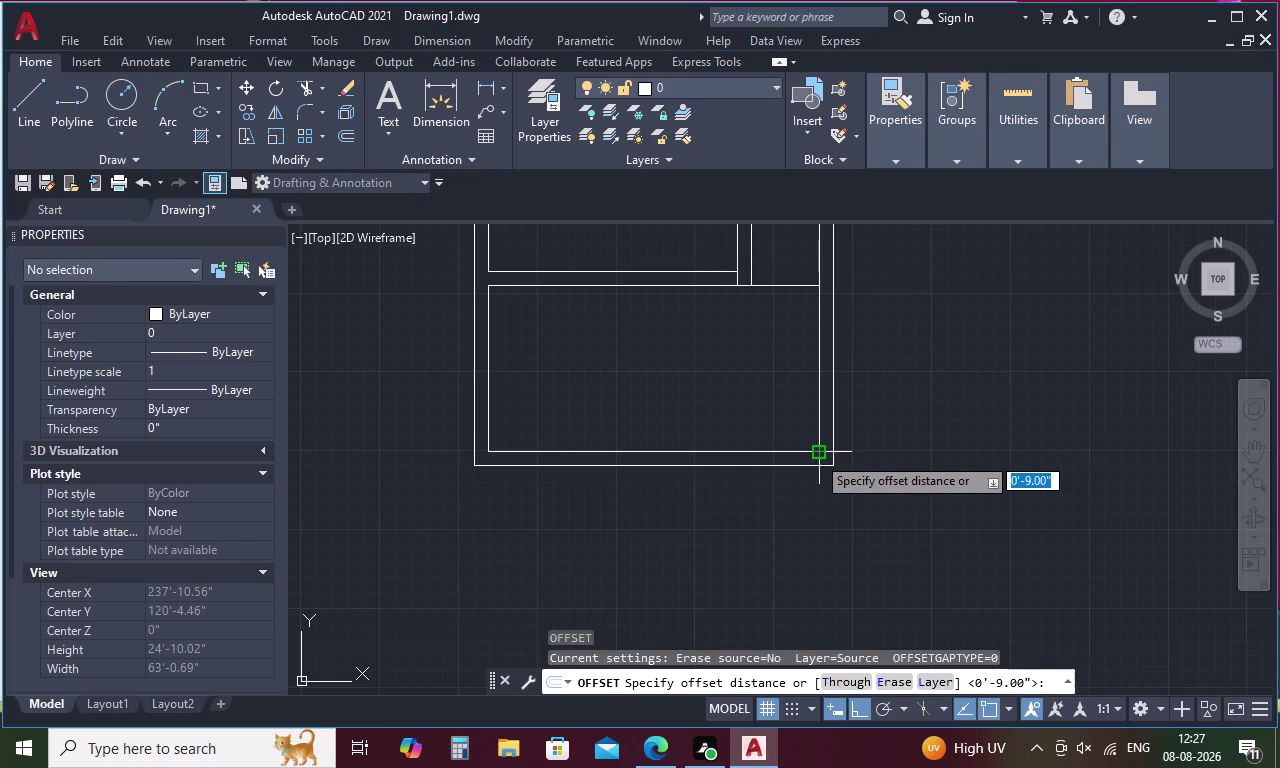
click(816, 455)
text(4.)
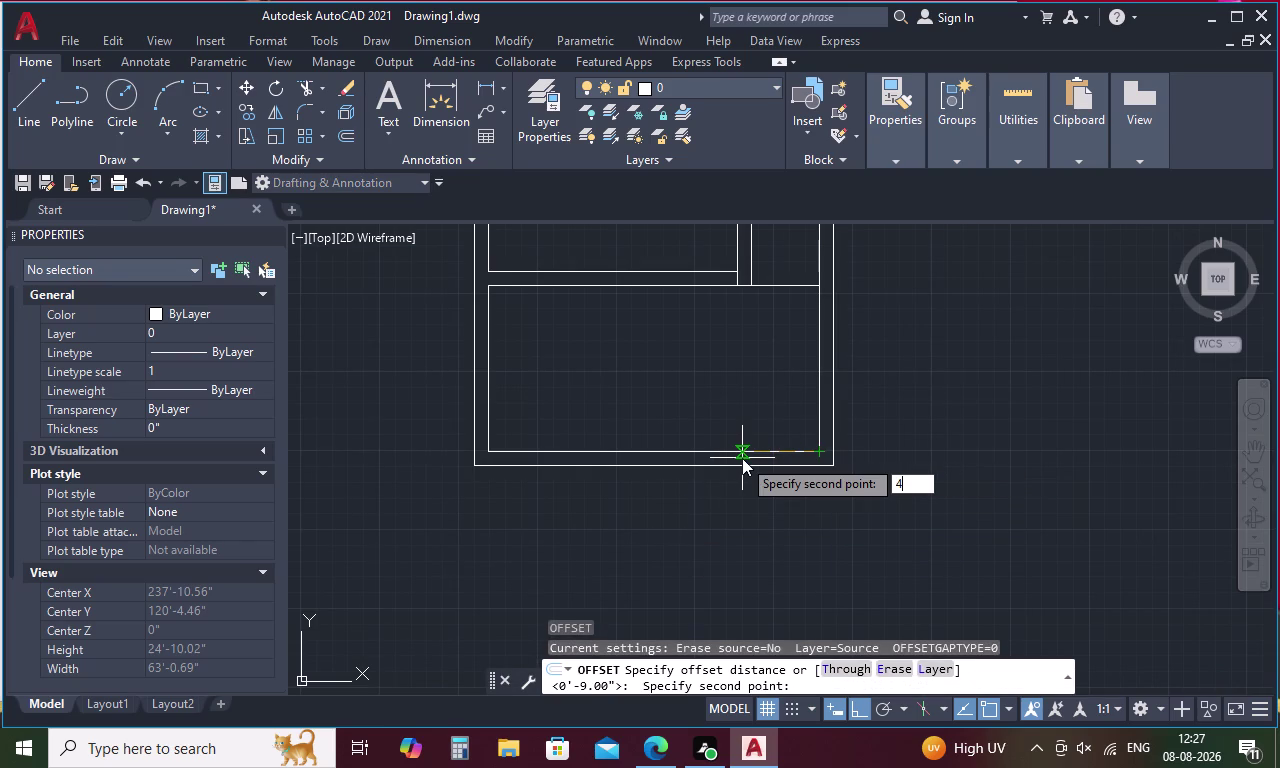
text(5)
key(space)
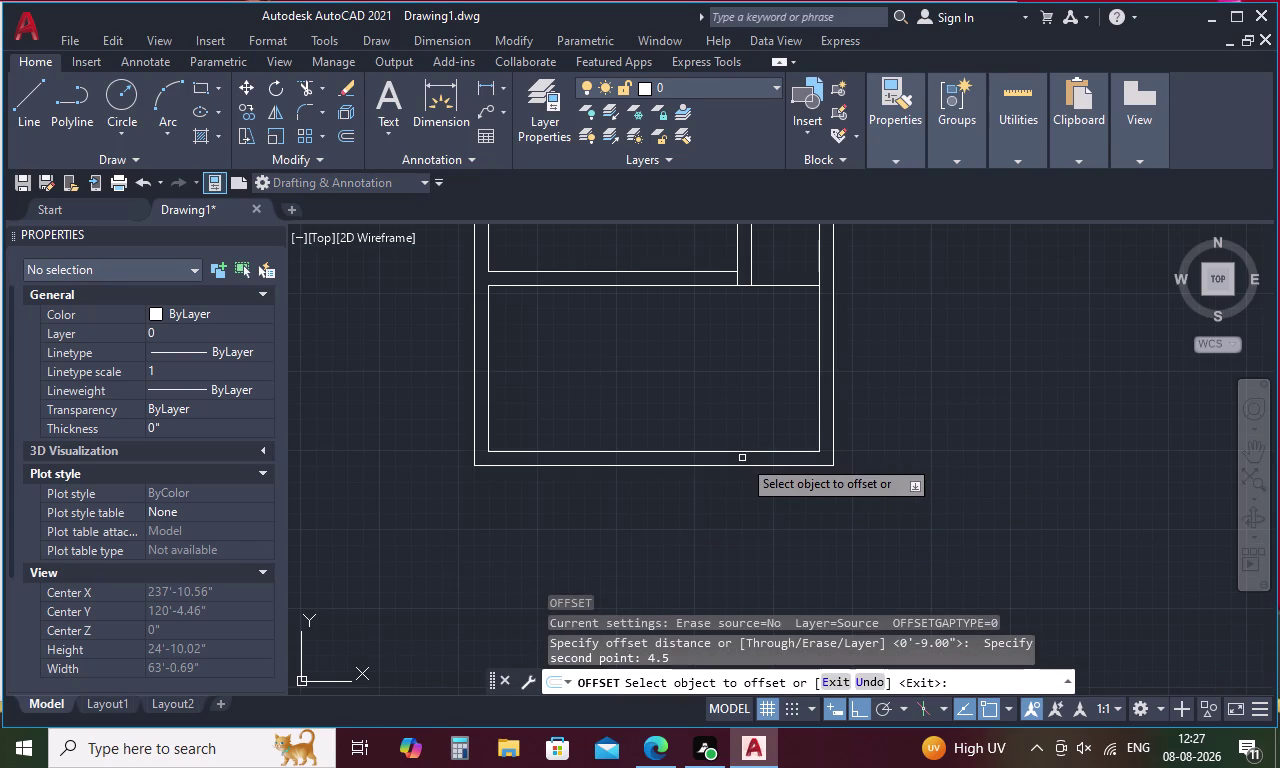
key(Escape)
key(Escape)
key(o)
key(space)
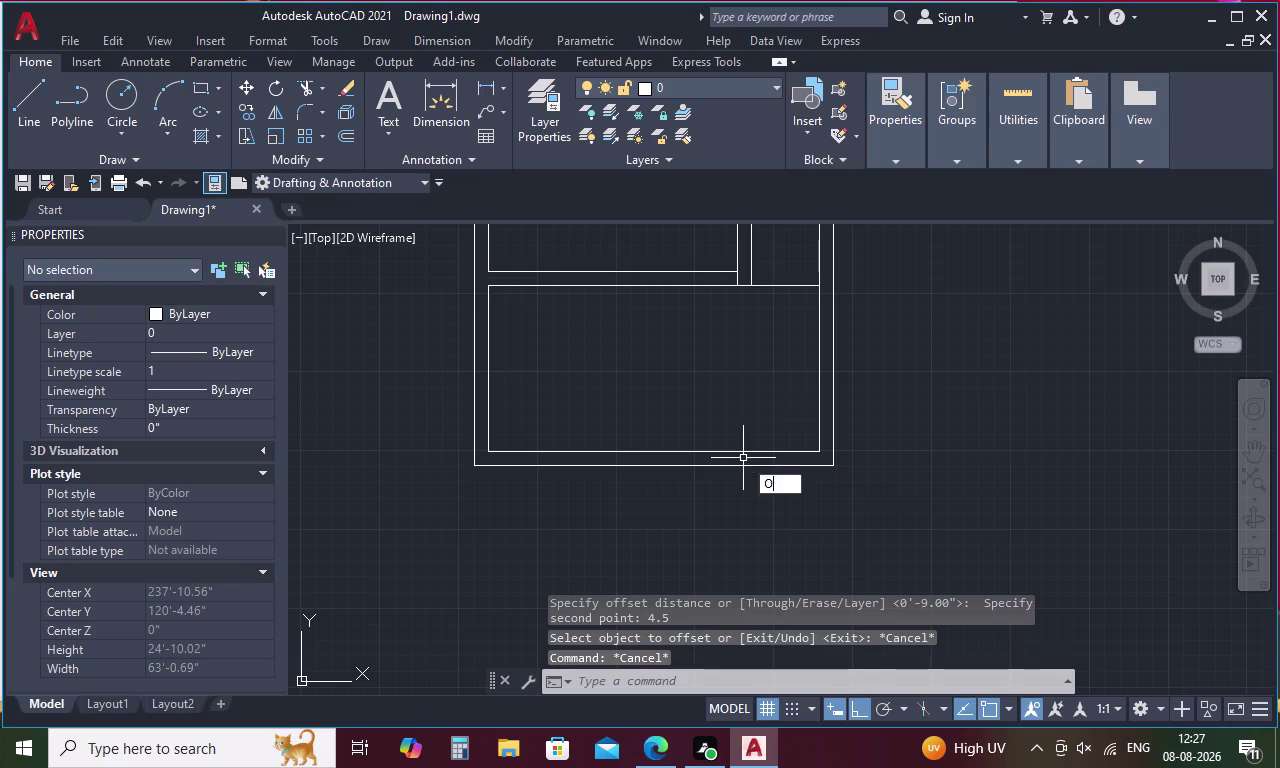
text(4.5)
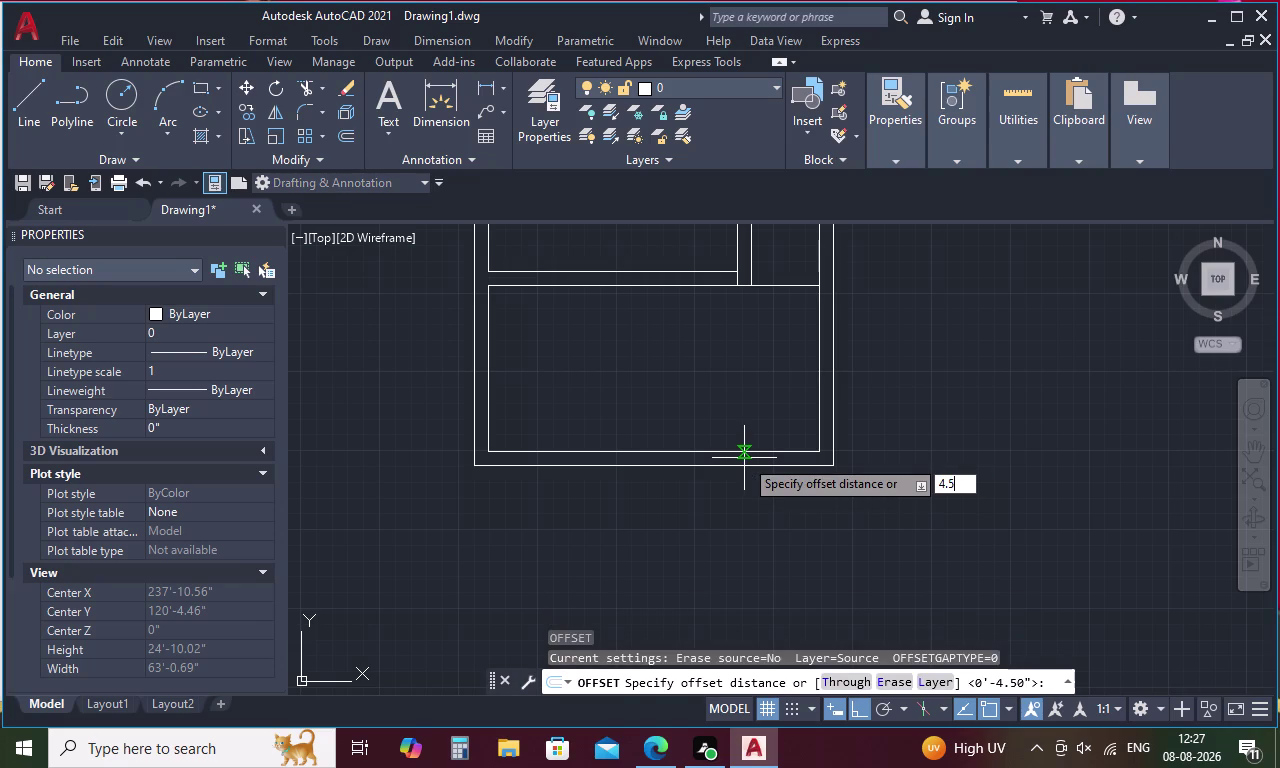
key(Escape)
Draw a jamb line across the bottom wall, tracked 4.5 from the inner corner.
key(l)
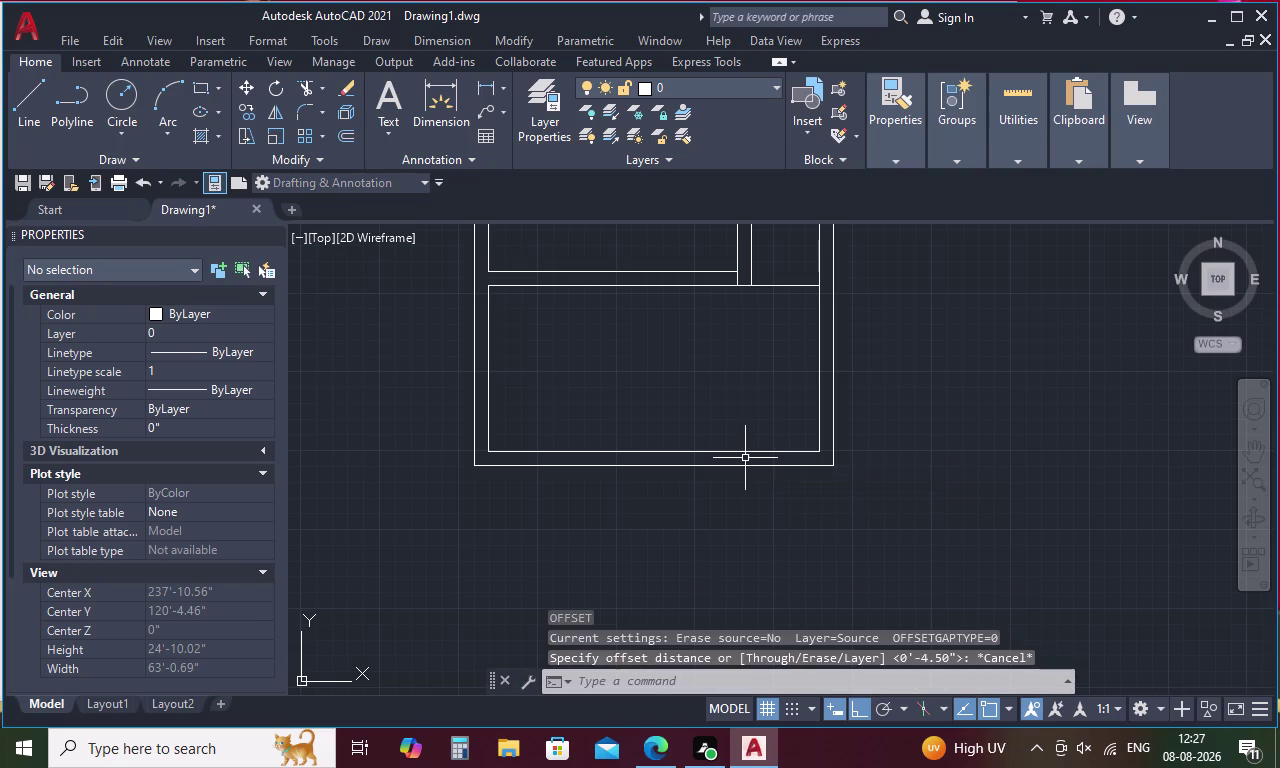
key(space)
text(TK)
key(space)
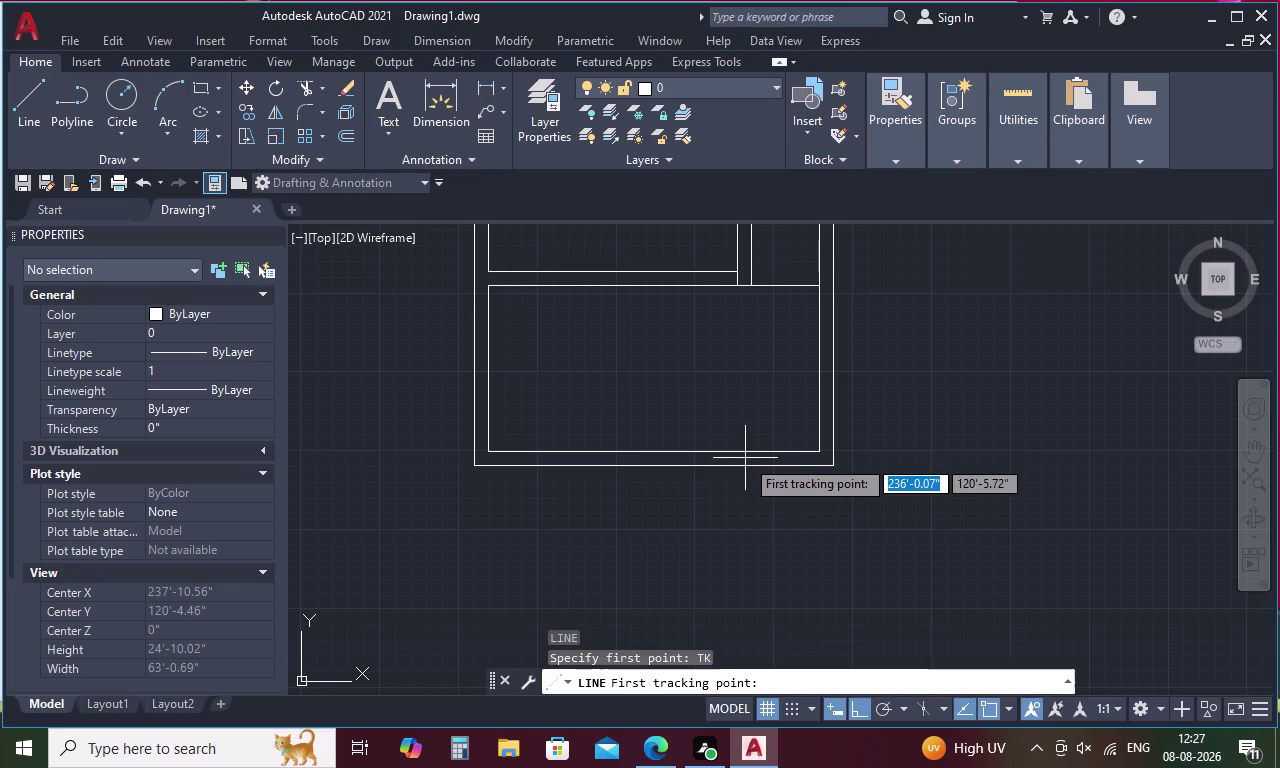
click(818, 450)
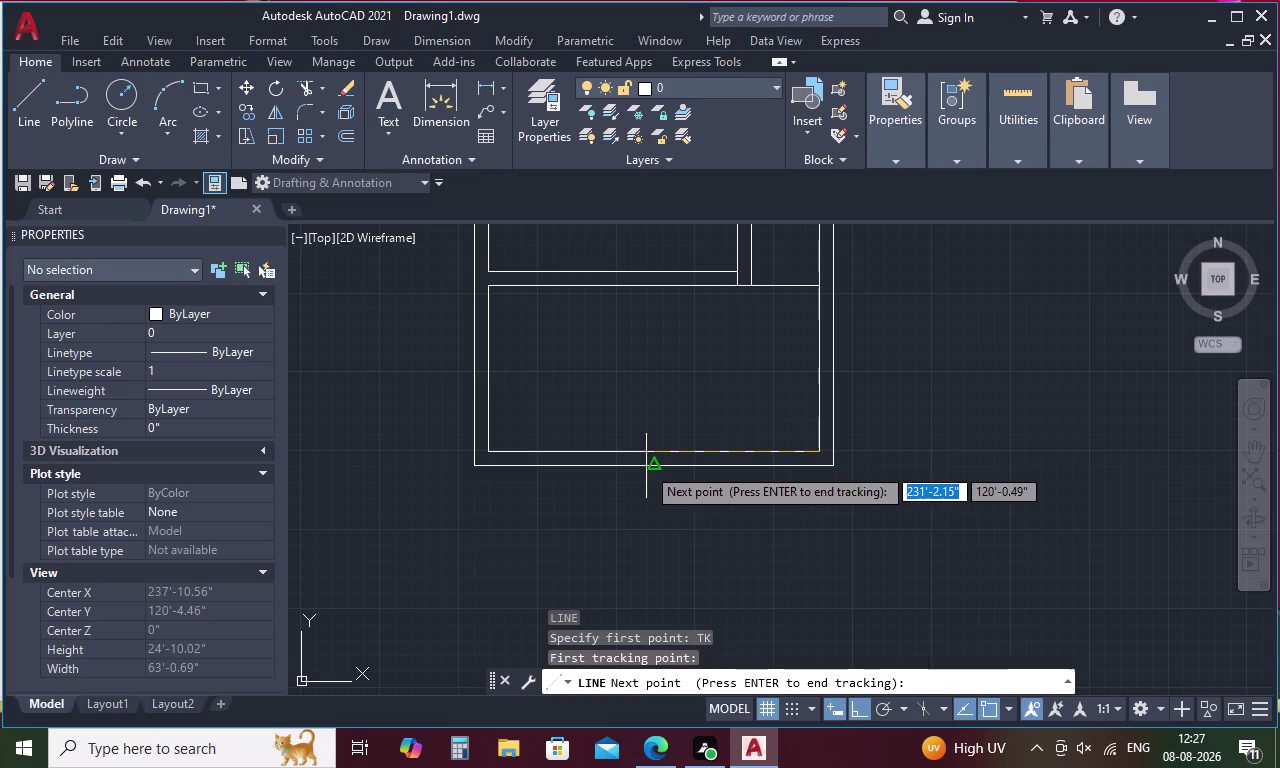
text(4.5)
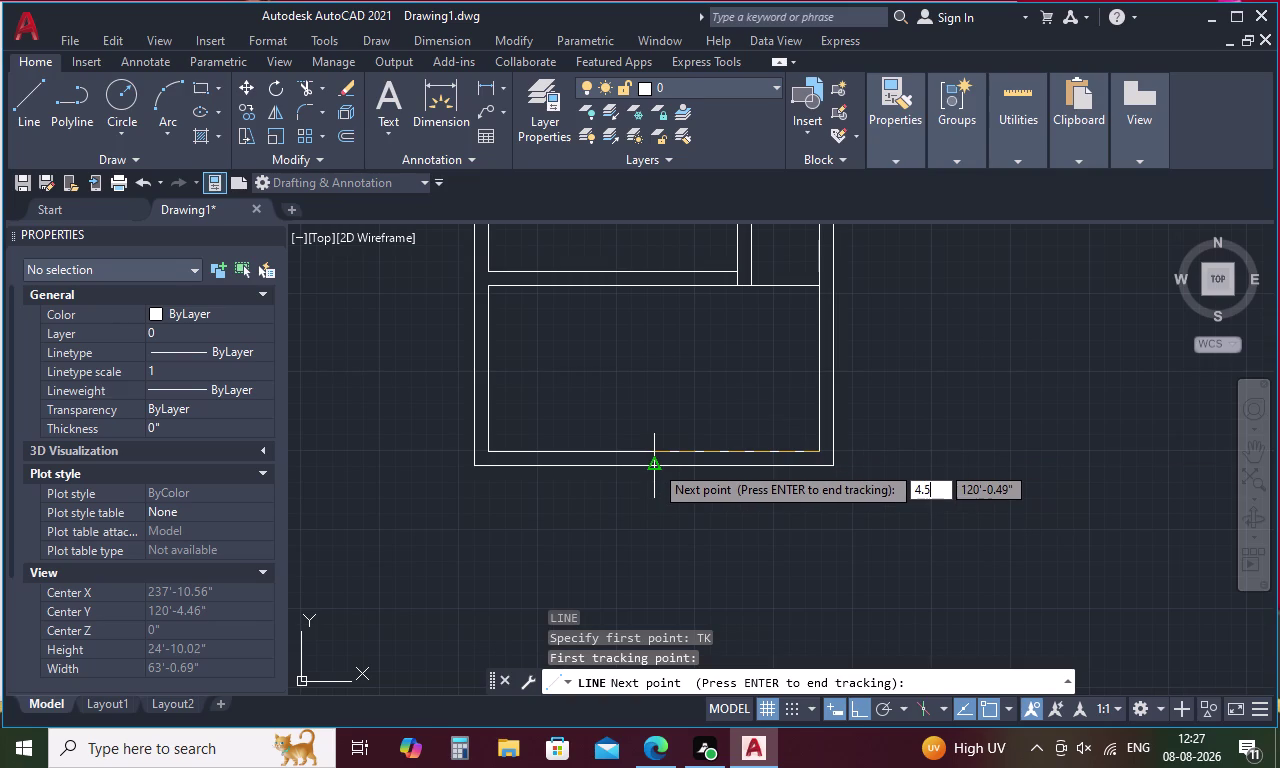
key(space)
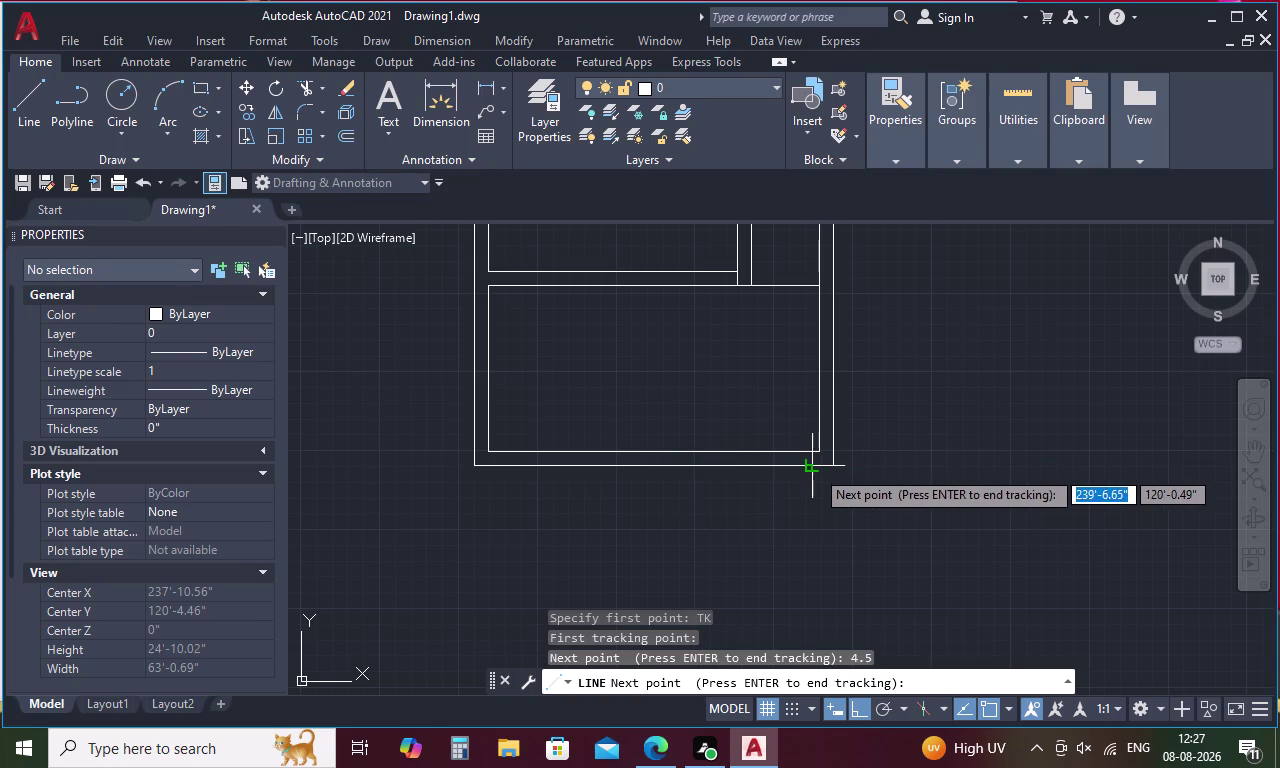
scroll(up, 3)
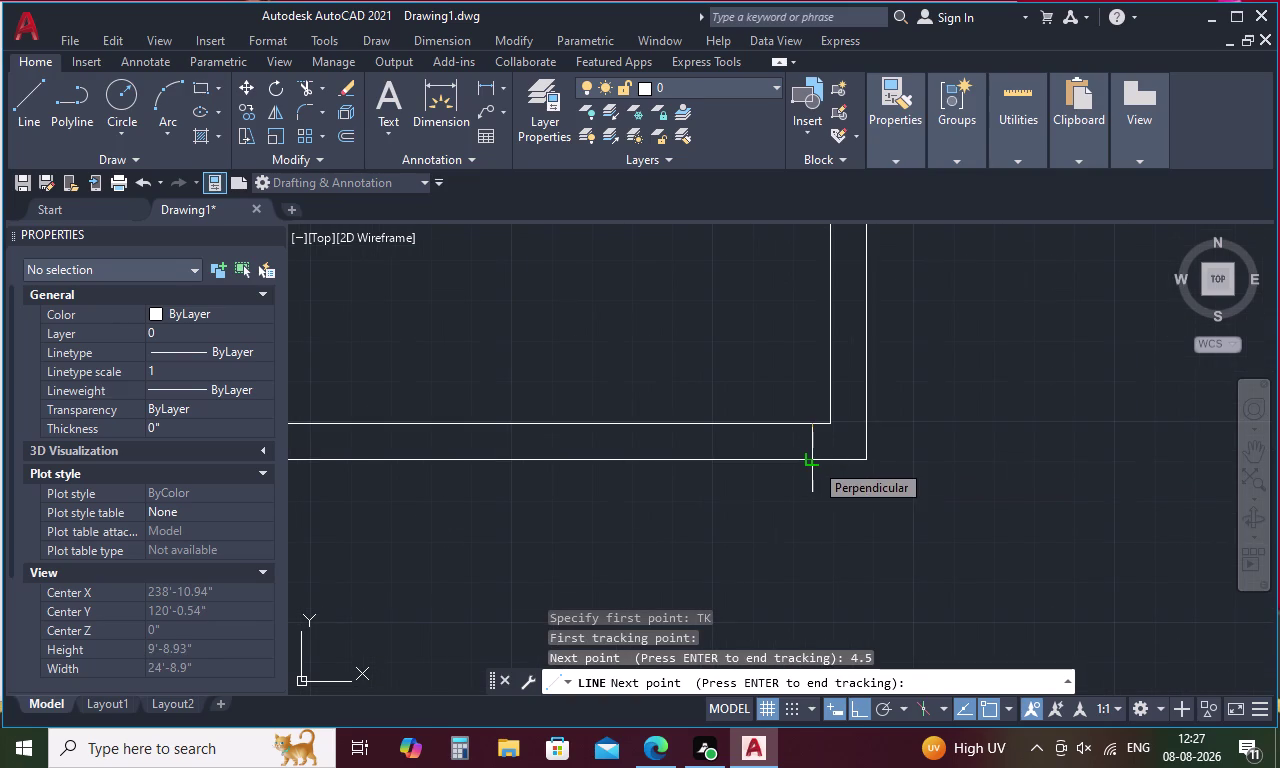
click(814, 462)
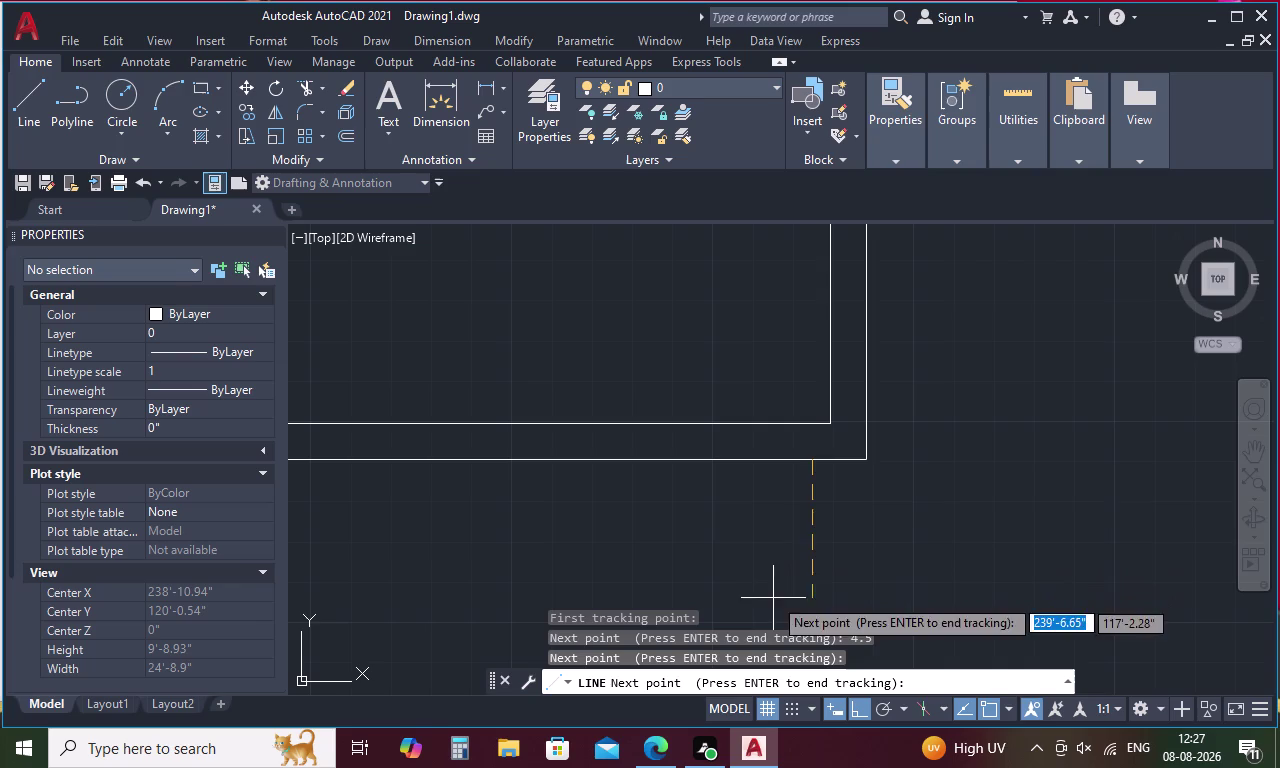
key(space)
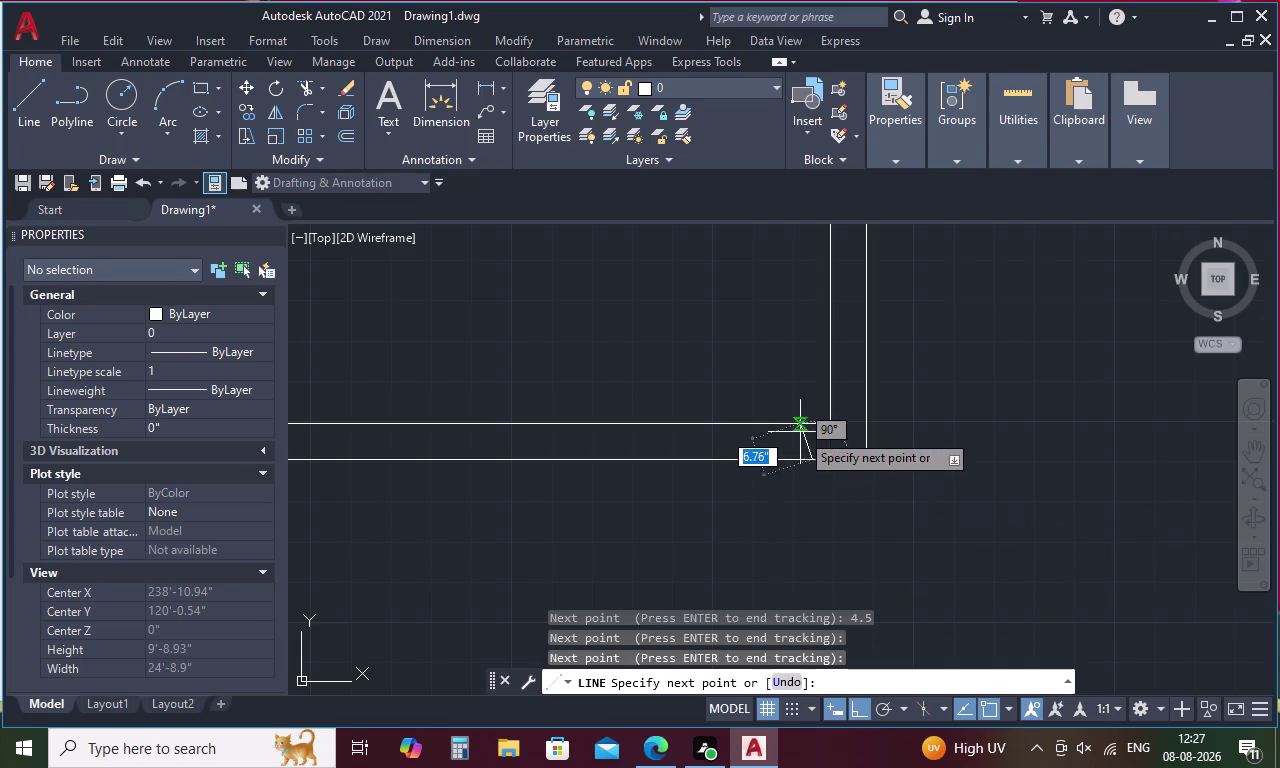
click(808, 422)
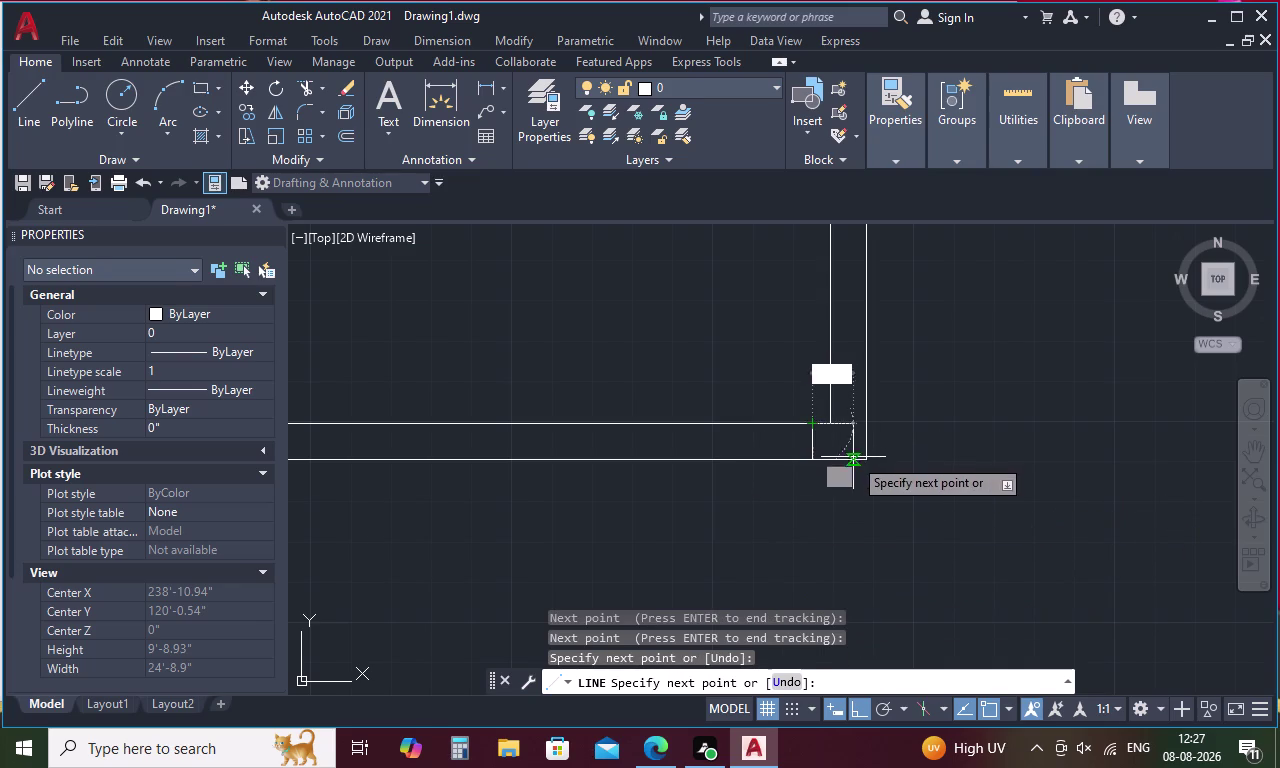
key(Escape)
Offset the jamb line 3' to the left twice to mark the opening.
text(O)
key(space)
key(3)
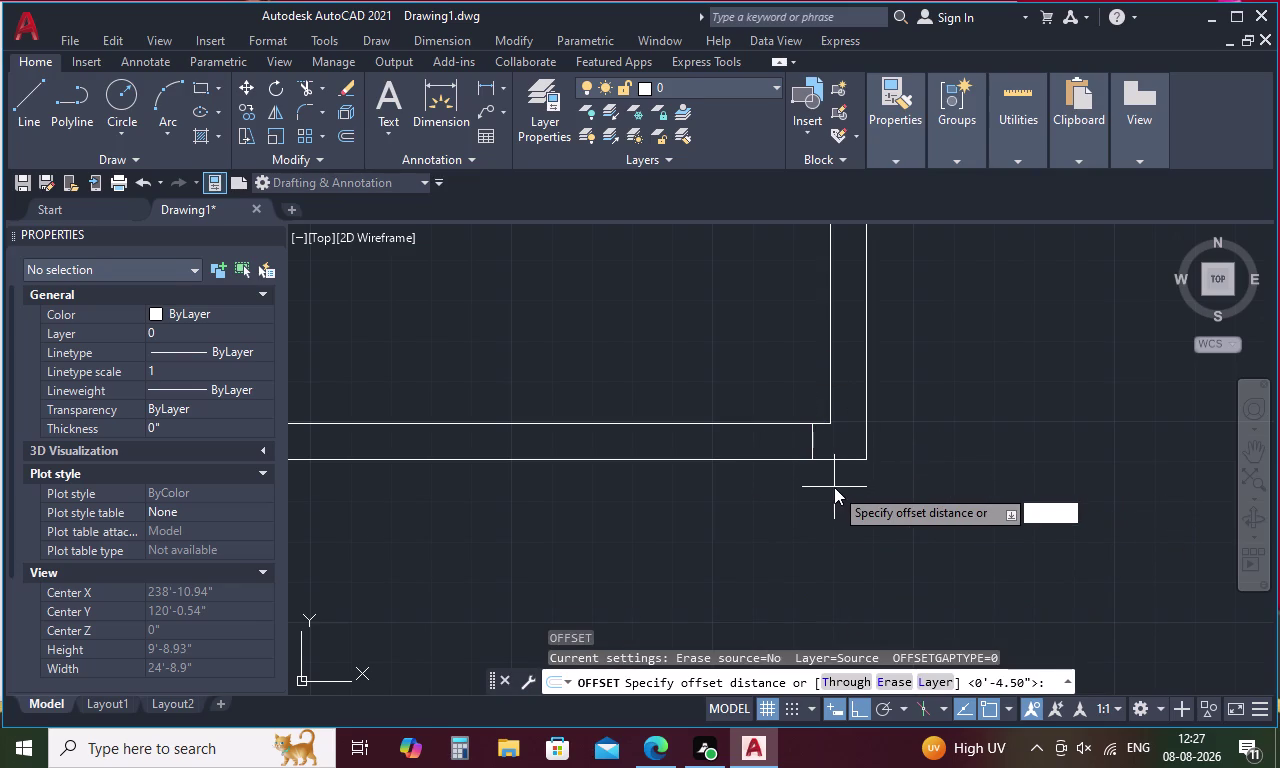
key(apostrophe)
key(space)
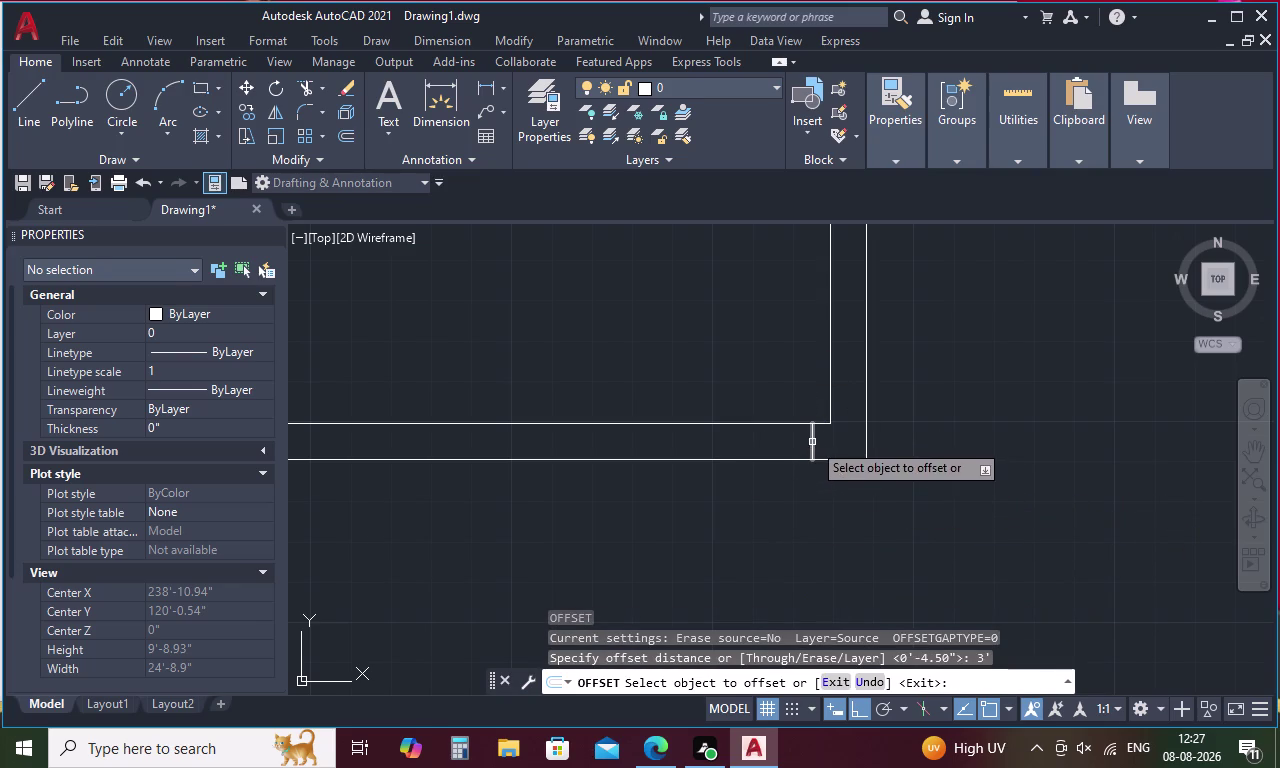
click(813, 440)
click(429, 440)
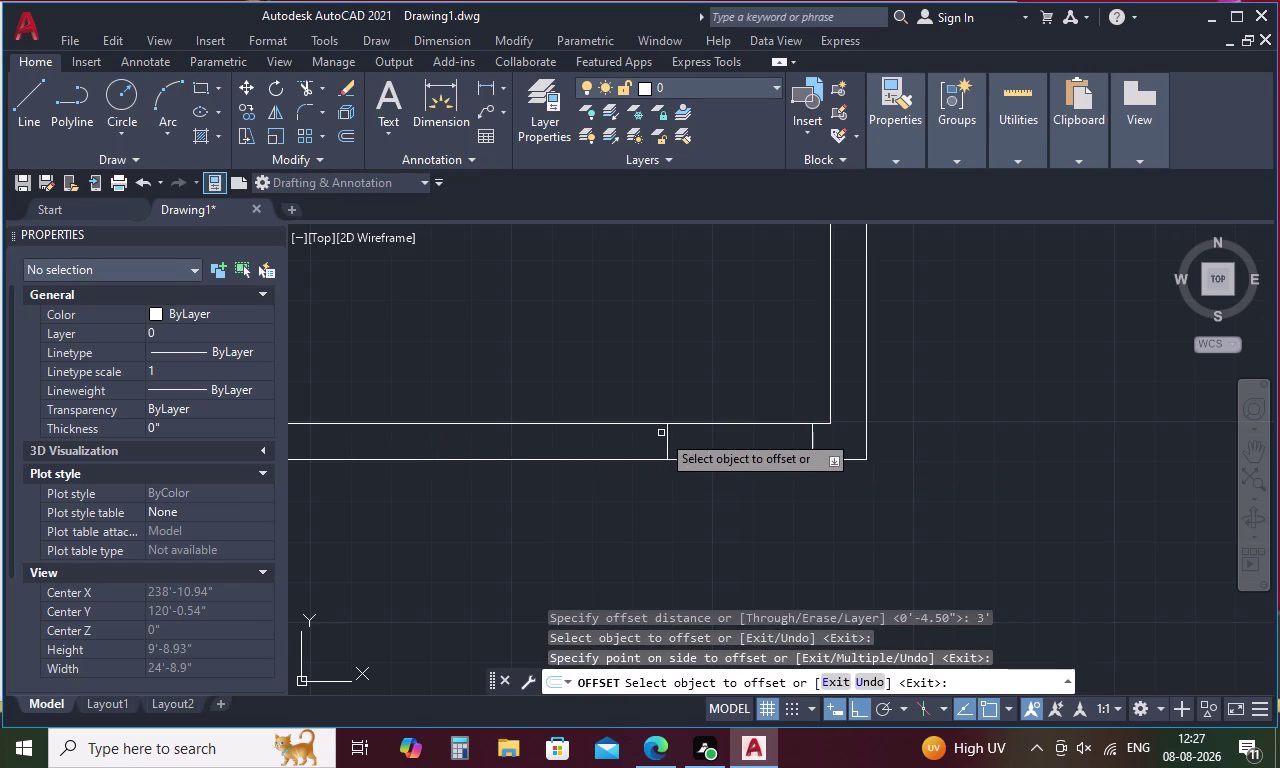
click(666, 436)
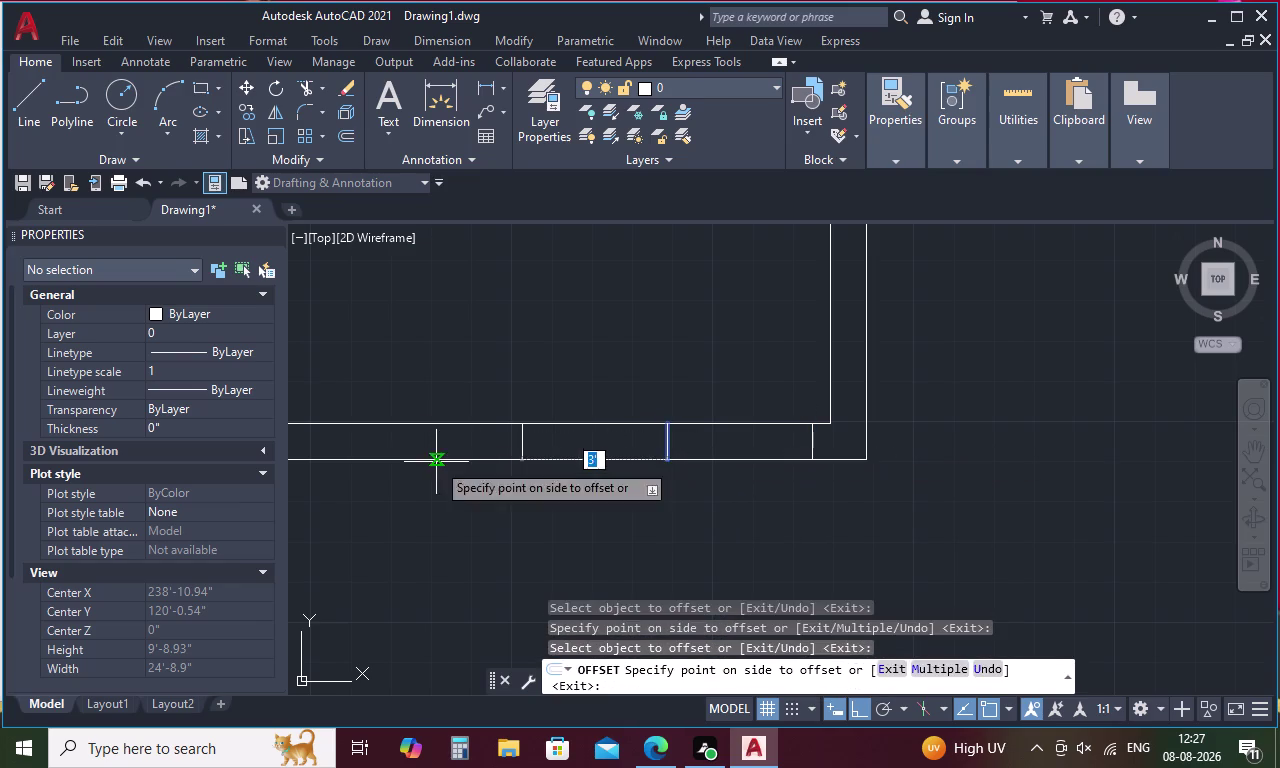
click(436, 462)
key(Escape)
text(L)
key(space)
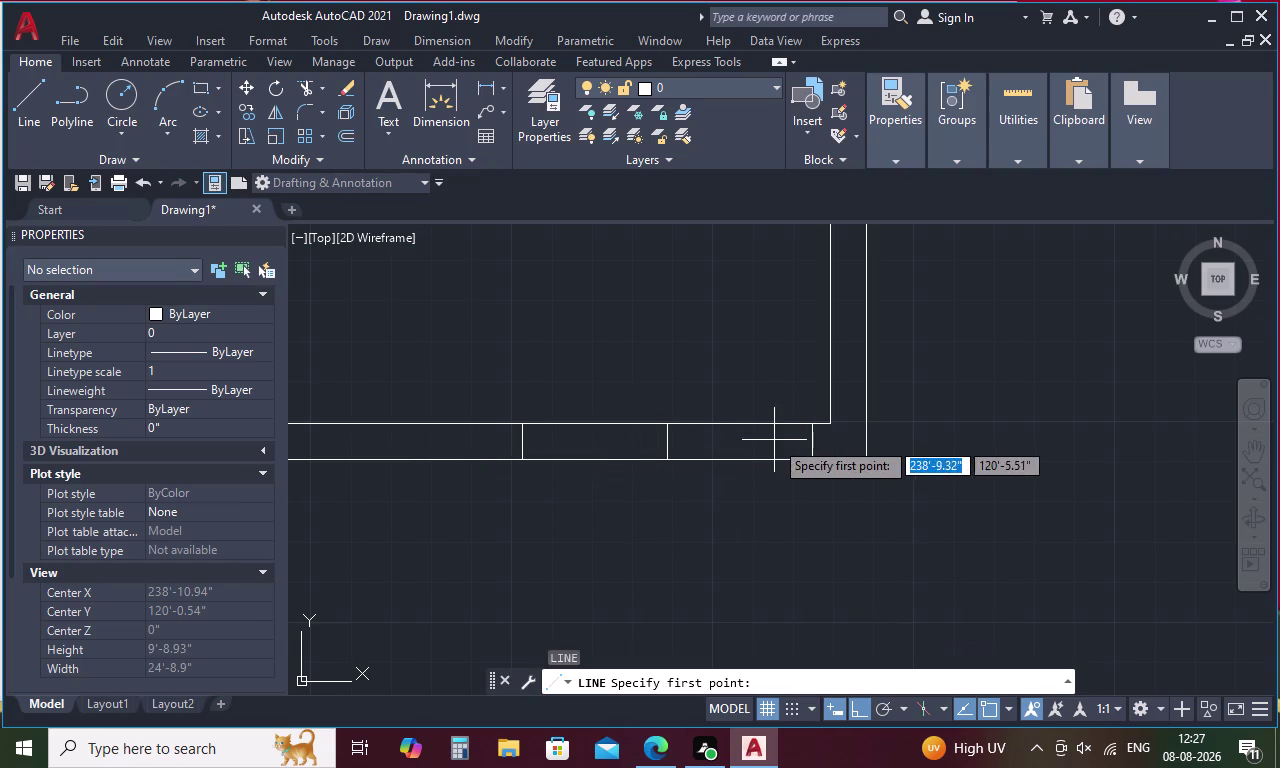
Draw a 3' door-leaf line upward from the right jamb.
drag(815, 426, 814, 416)
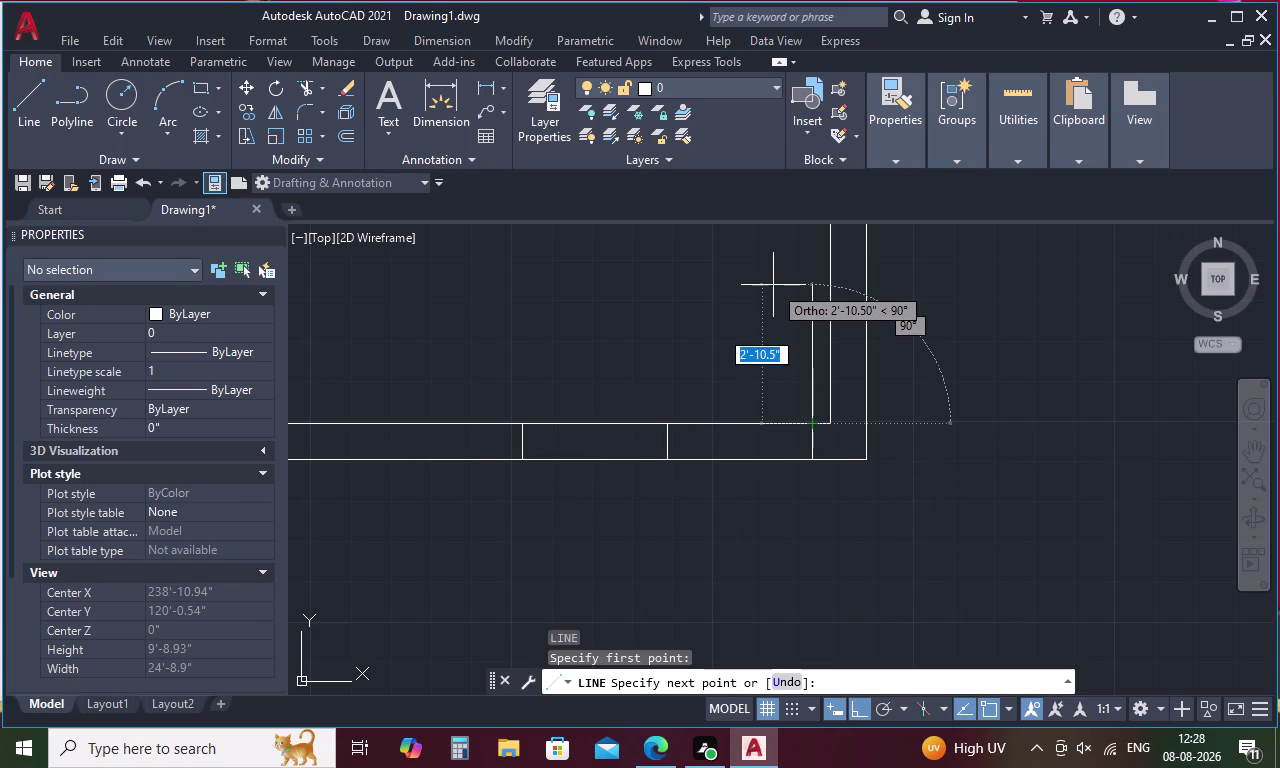
key(3)
text(')
key(space)
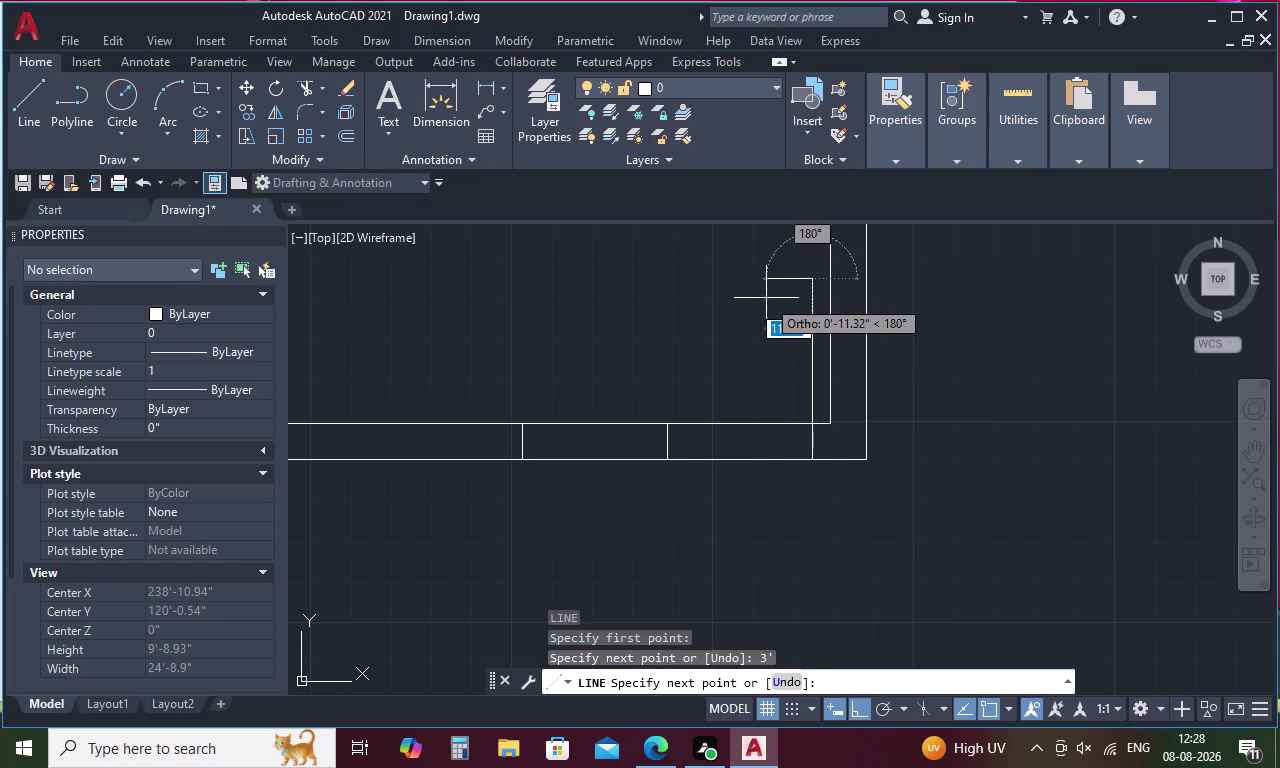
key(Escape)
Copy the door-leaf line over to the left jamb.
drag(816, 333, 773, 369)
right_click(773, 369)
click(838, 407)
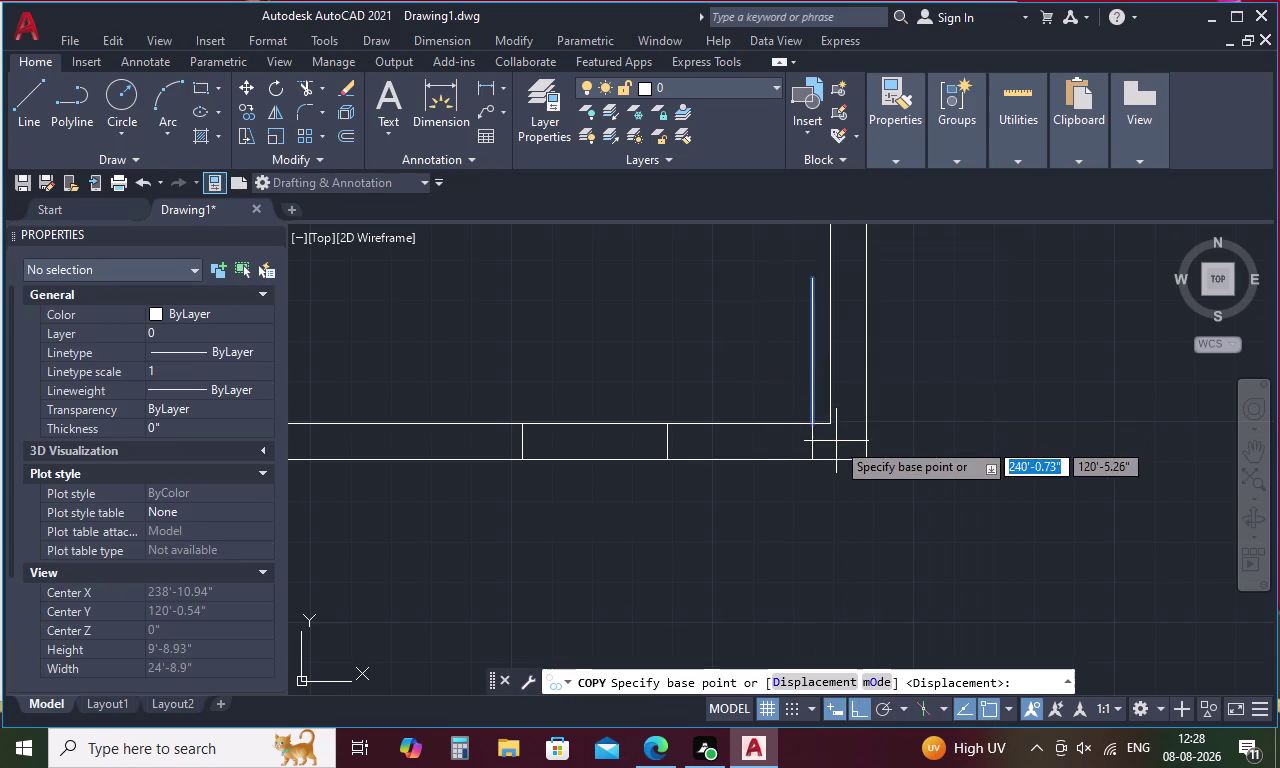
click(809, 425)
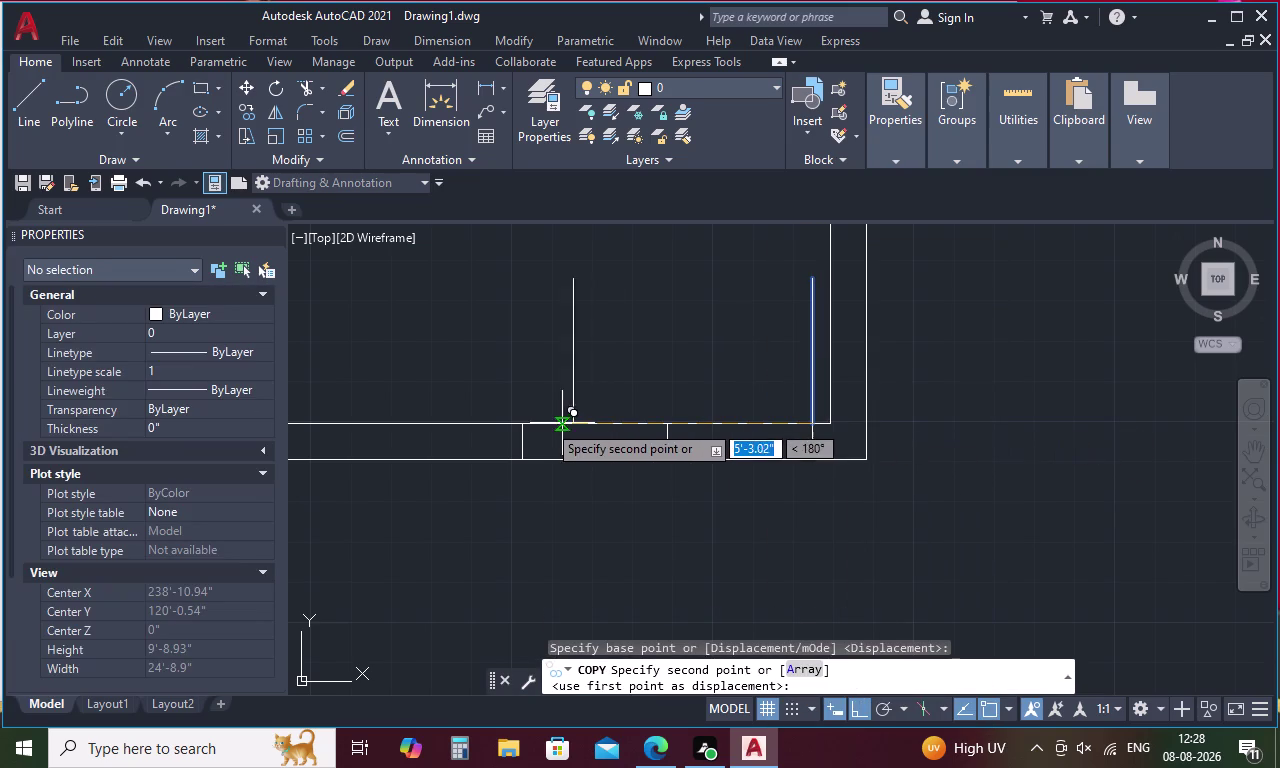
click(521, 421)
key(Escape)
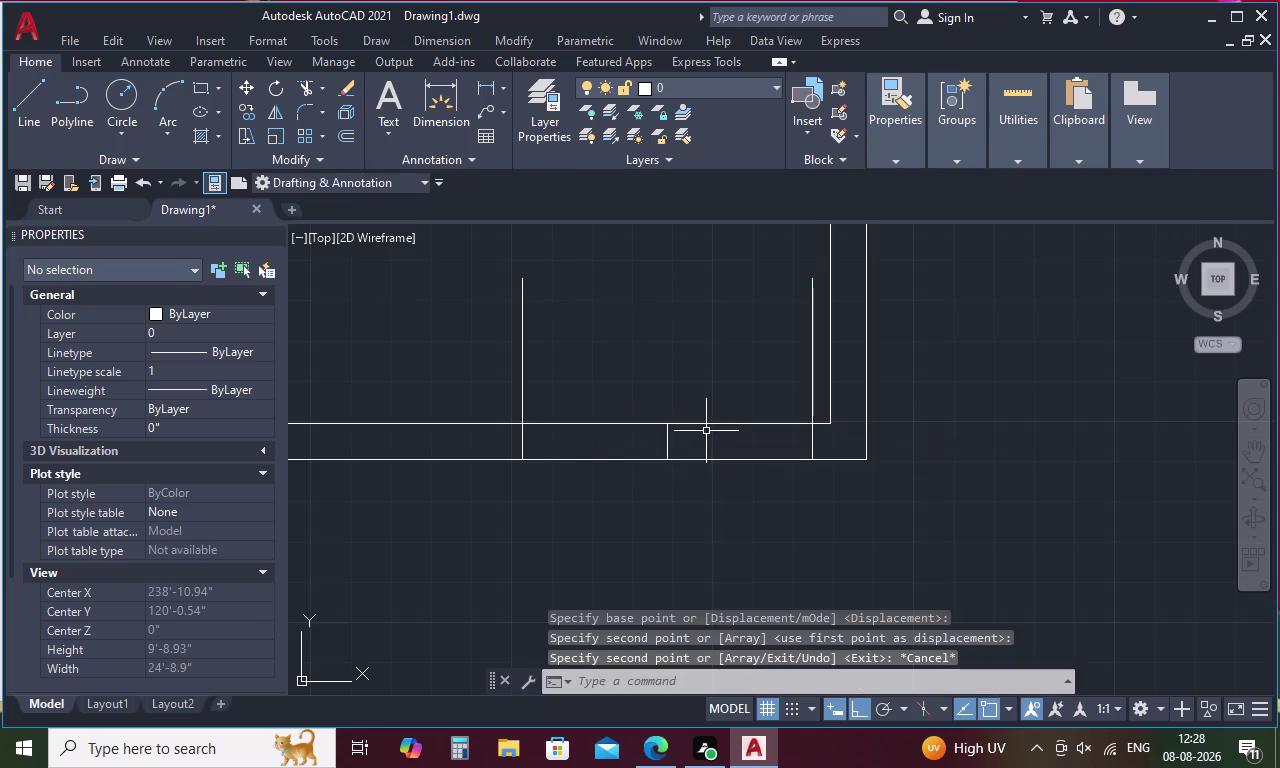
Offset the leaf lines by 1 into the opening.
text(O)
key(space)
key(1)
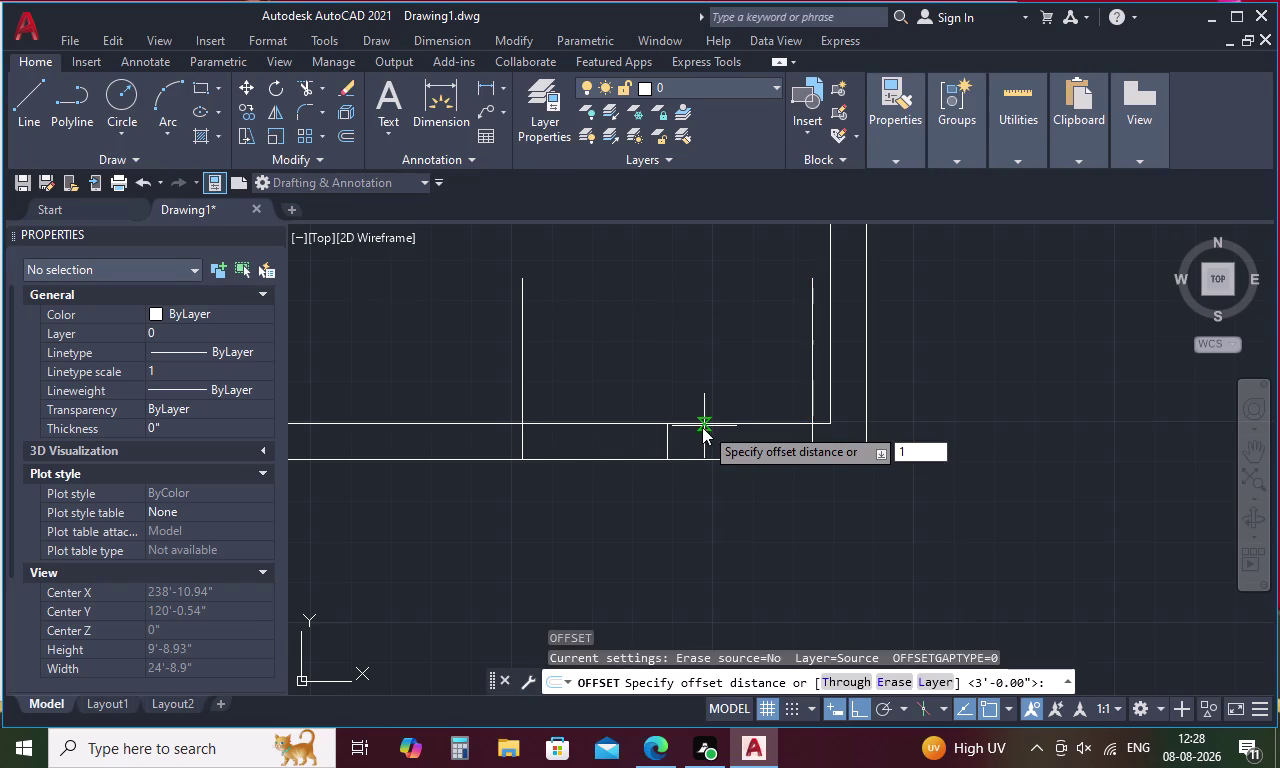
key(space)
click(522, 344)
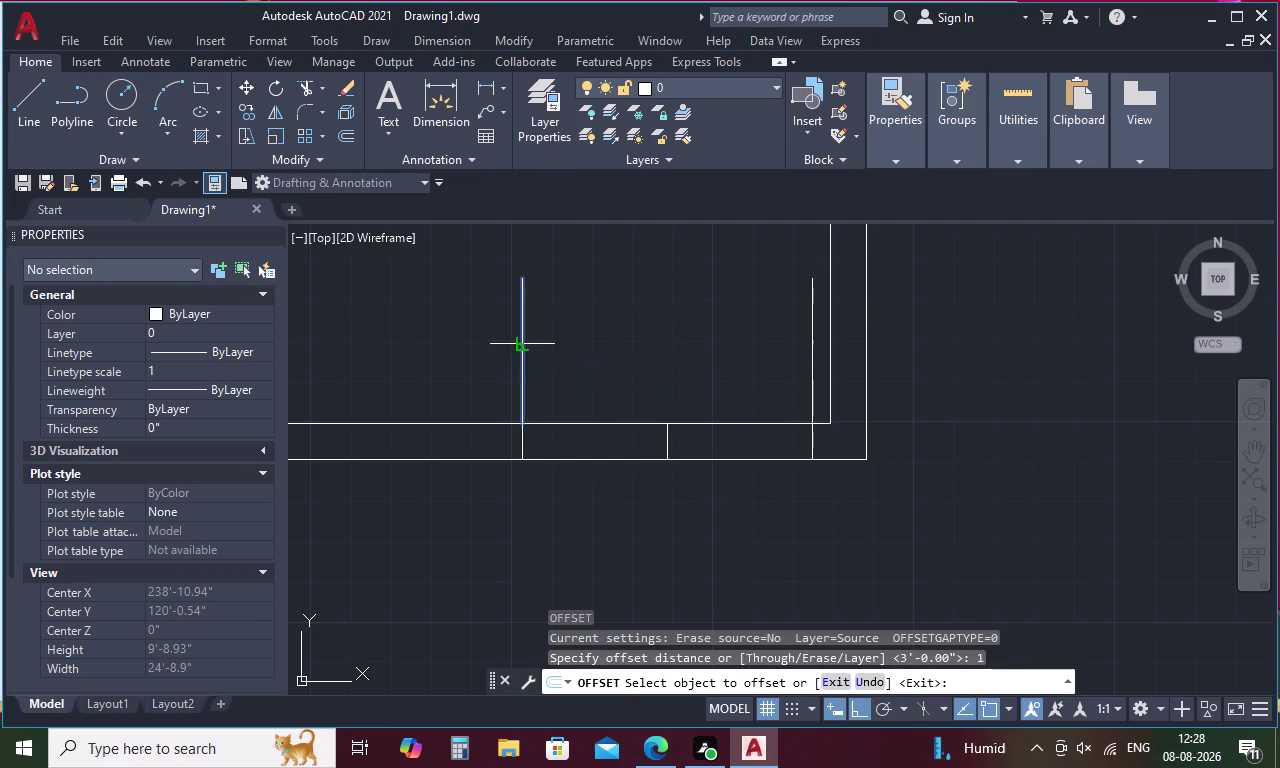
click(560, 355)
drag(814, 382, 804, 383)
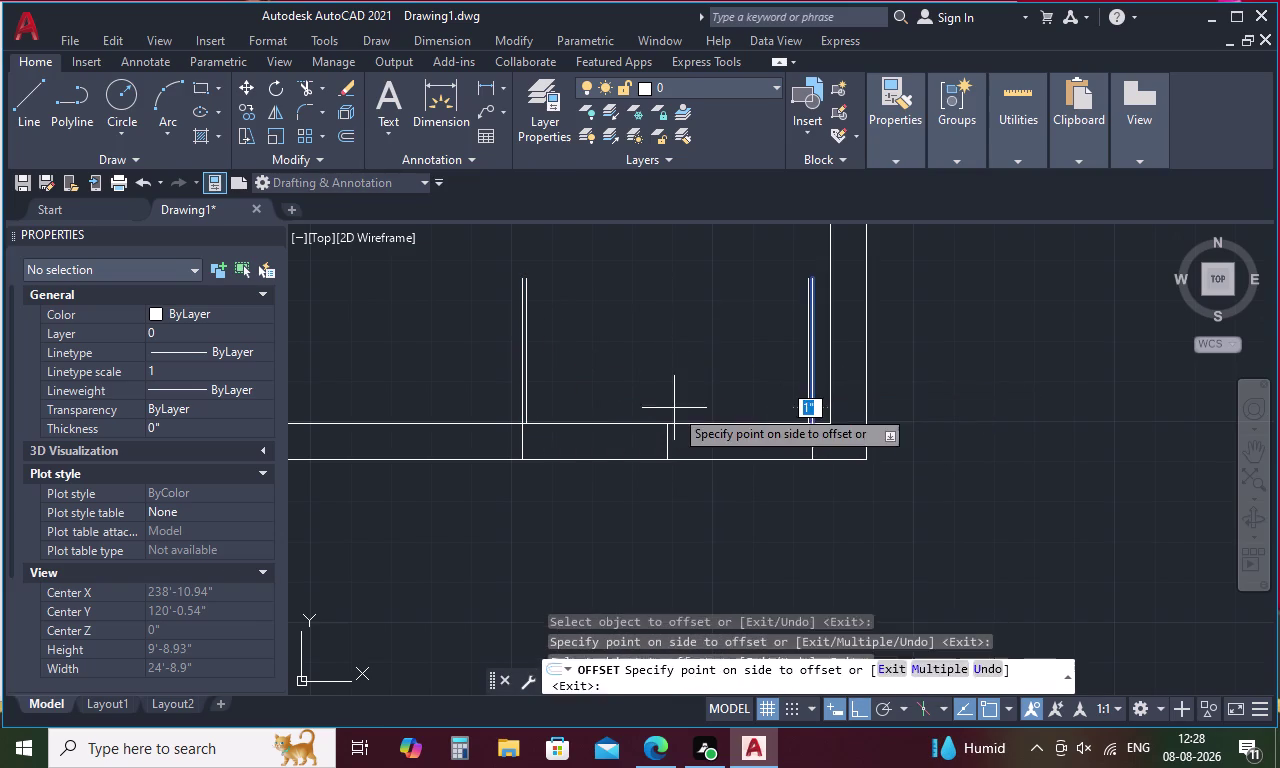
click(666, 409)
key(Escape)
text(A)
key(space)
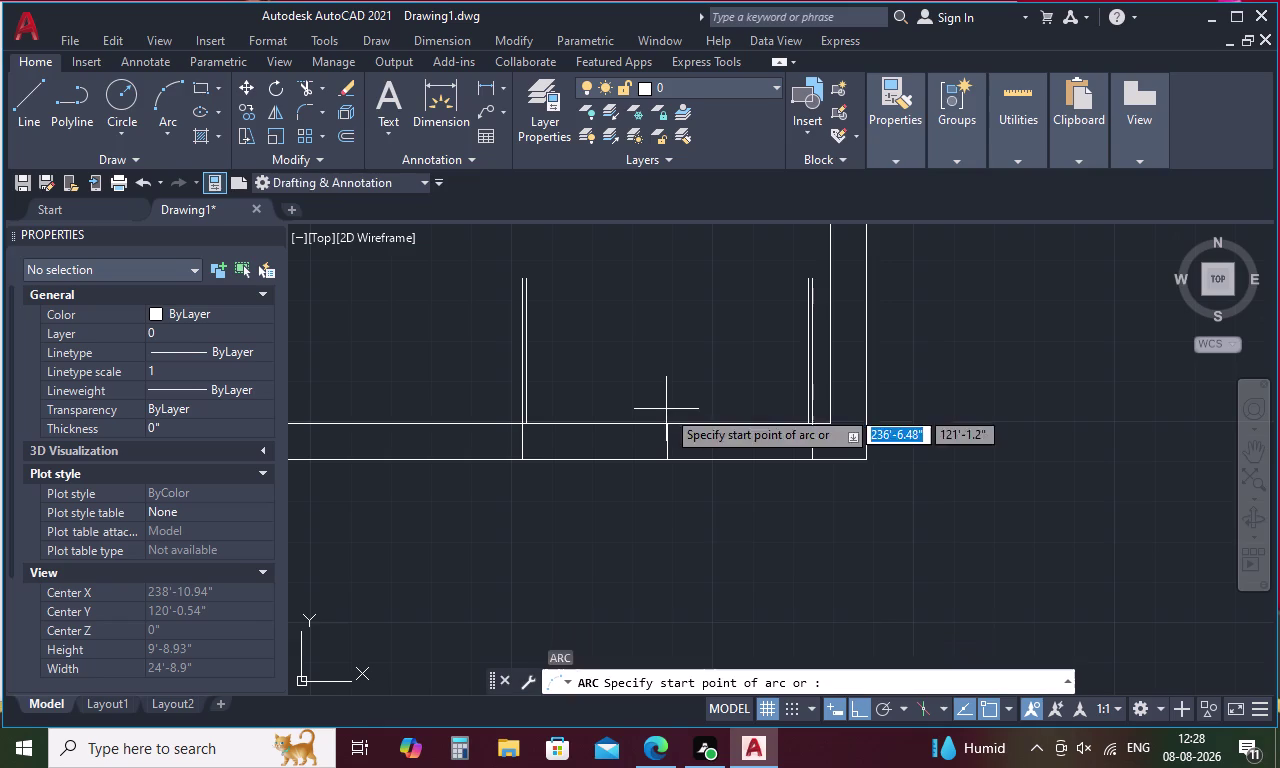
Draw a 3-point swing arc for the left door leaf.
click(518, 273)
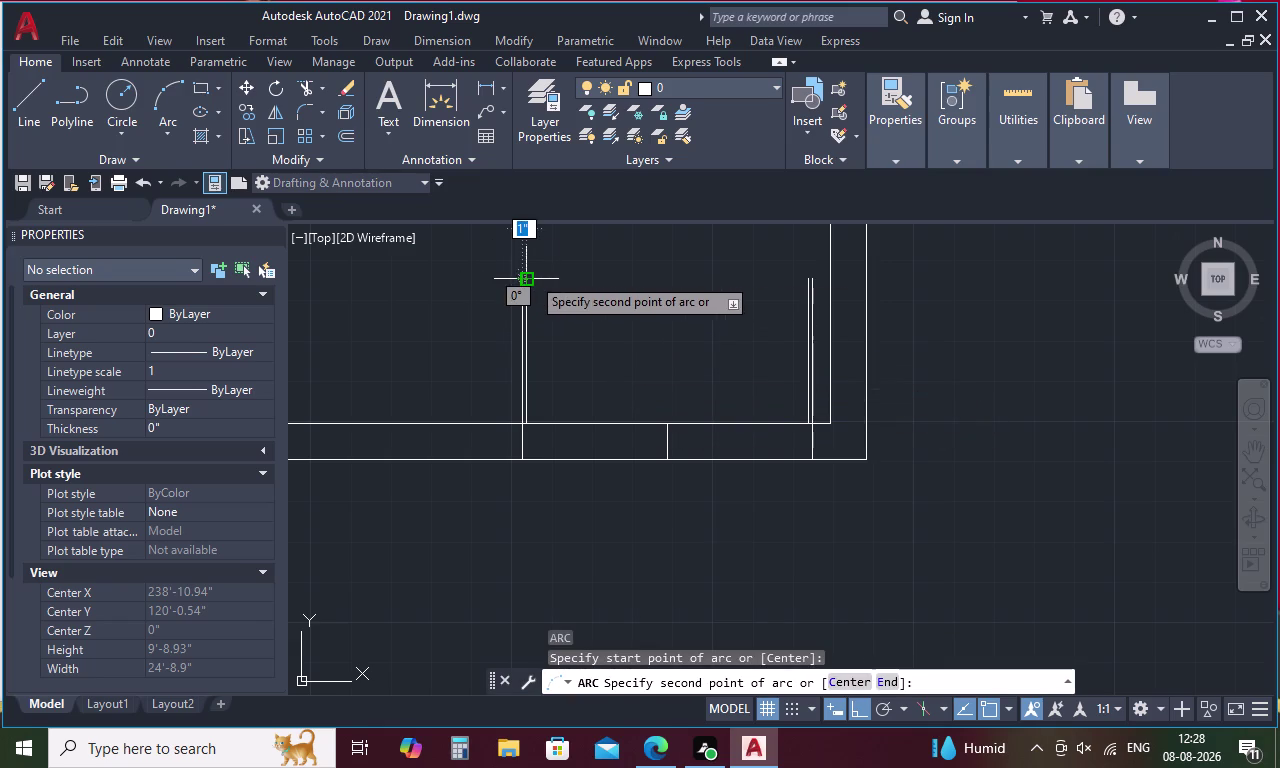
scroll(up, 3)
click(506, 287)
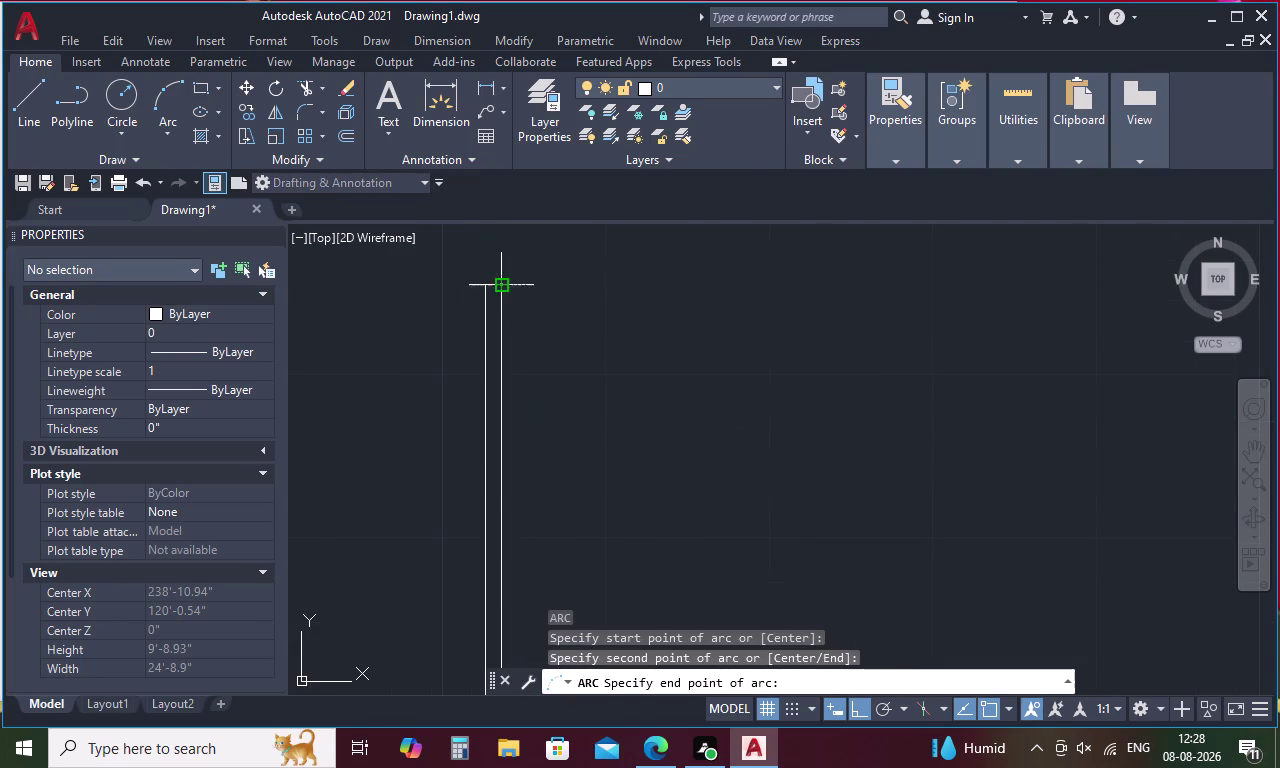
scroll(down, 3)
click(648, 431)
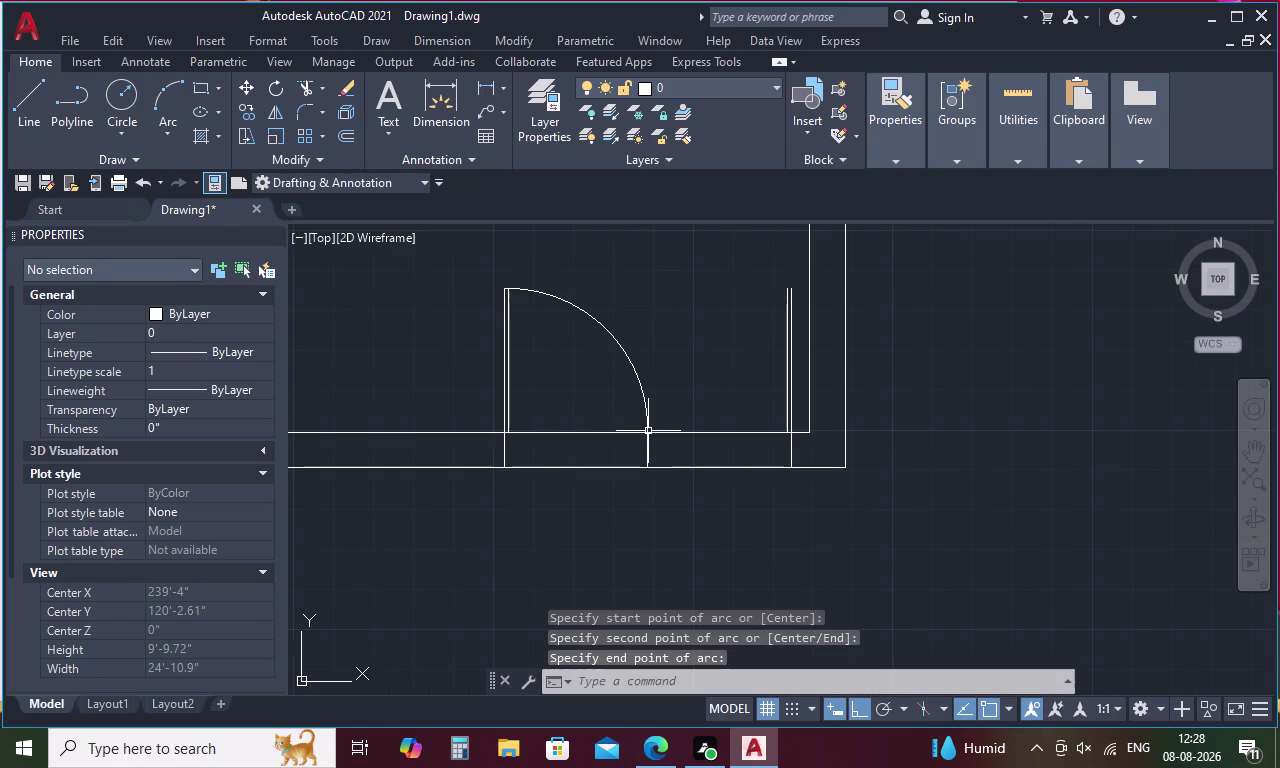
key(Escape)
Select the left arc and leaf line for mirroring, then abandon the mirror.
drag(627, 315, 587, 350)
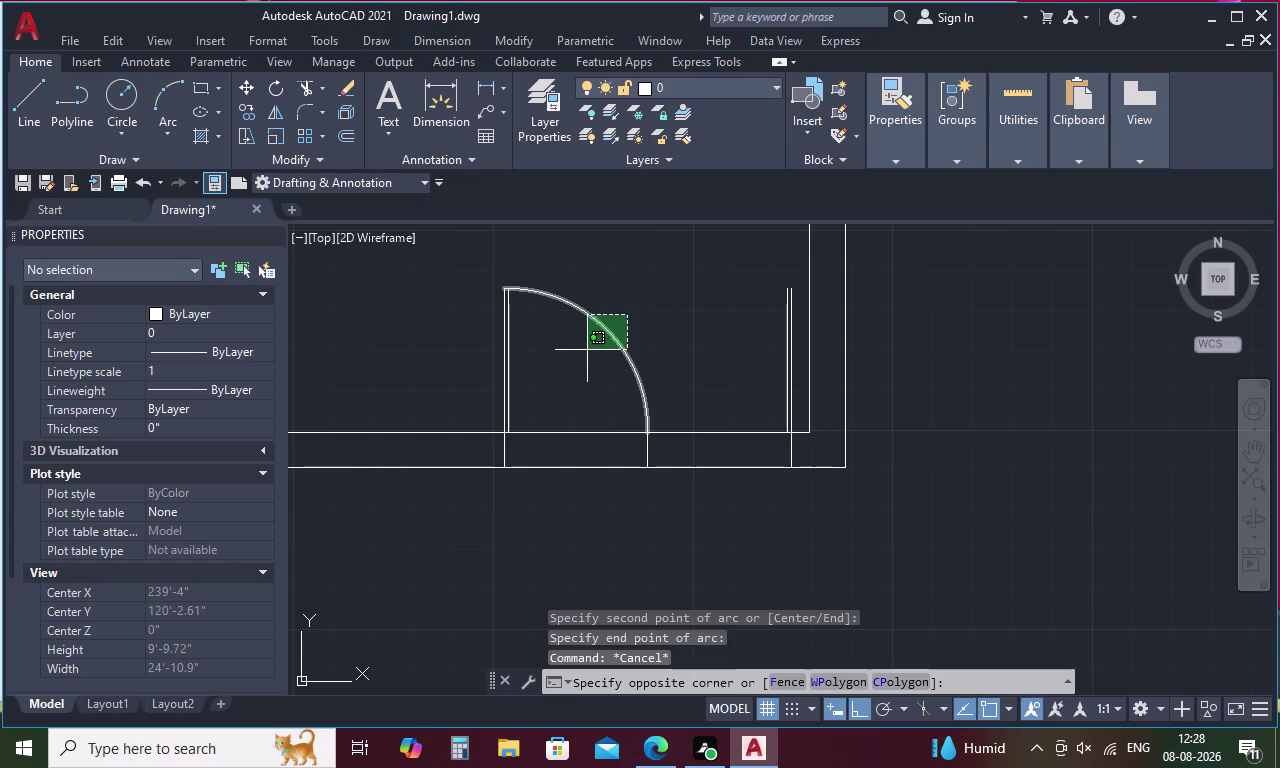
click(542, 367)
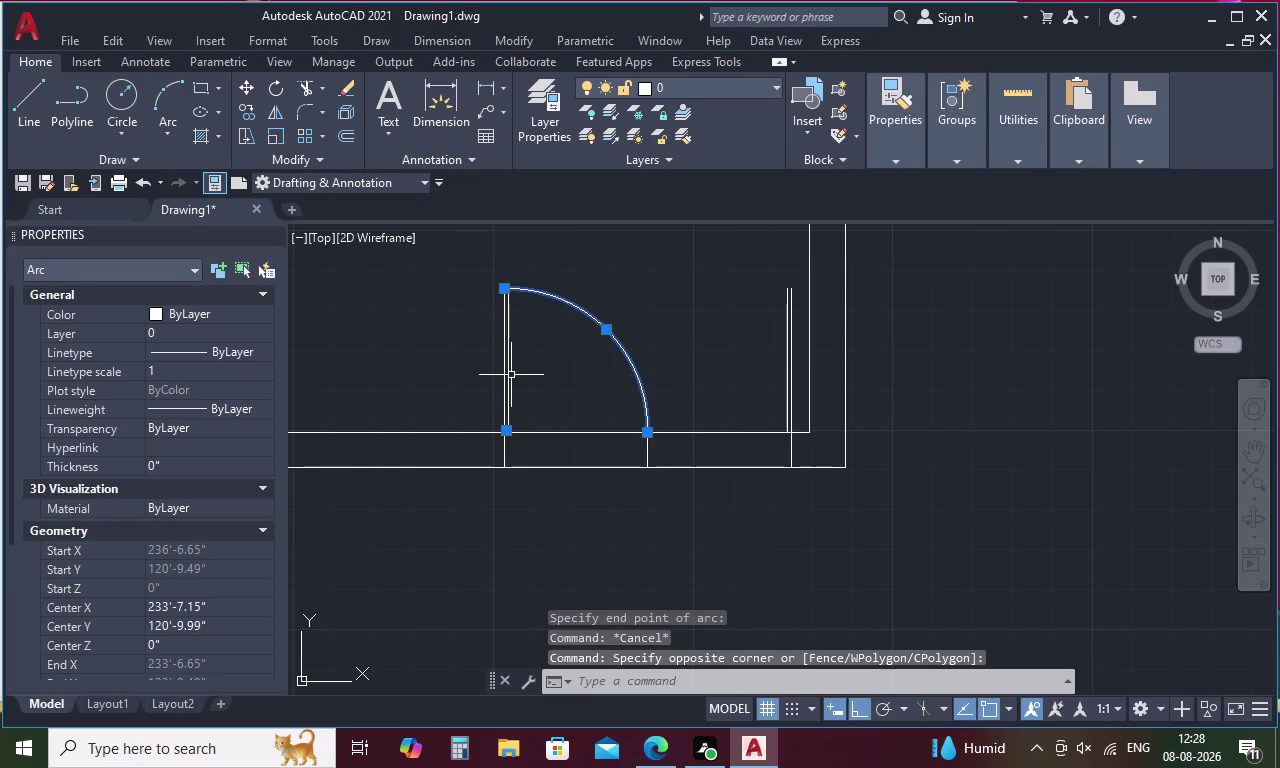
click(509, 375)
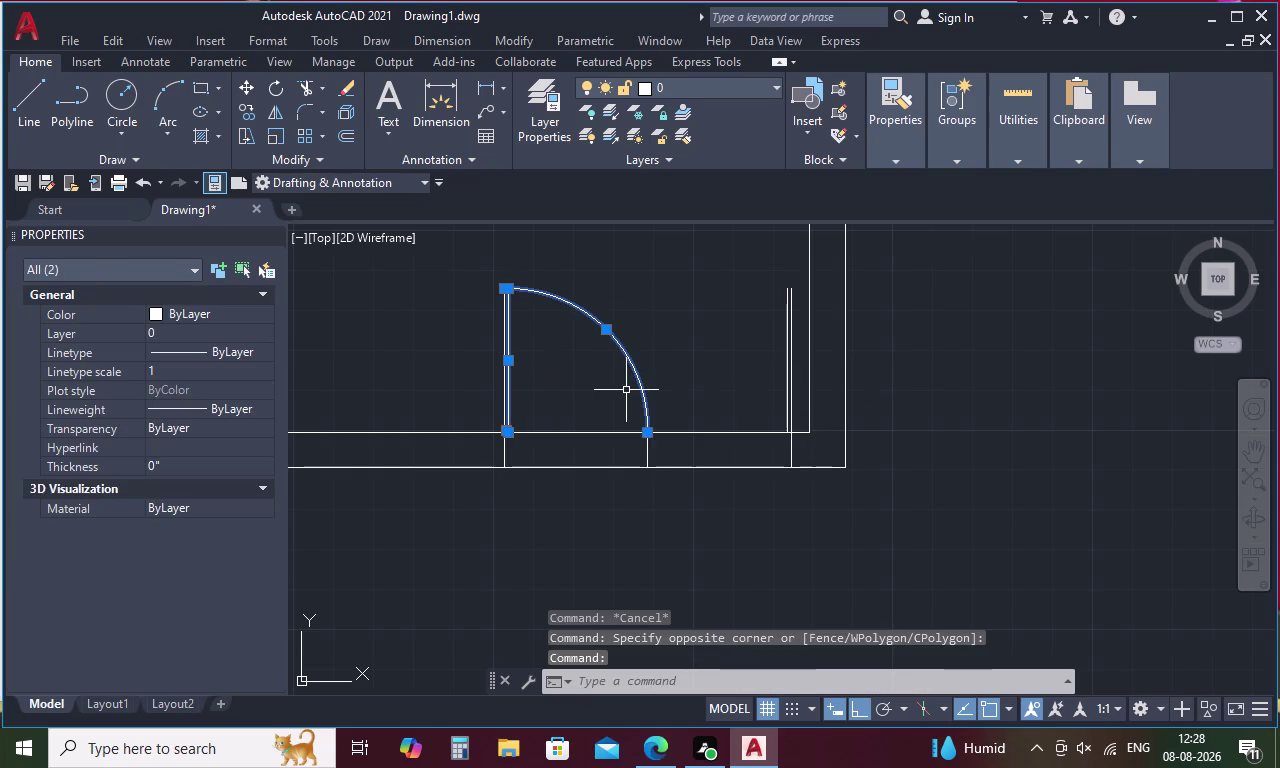
text(MI)
key(space)
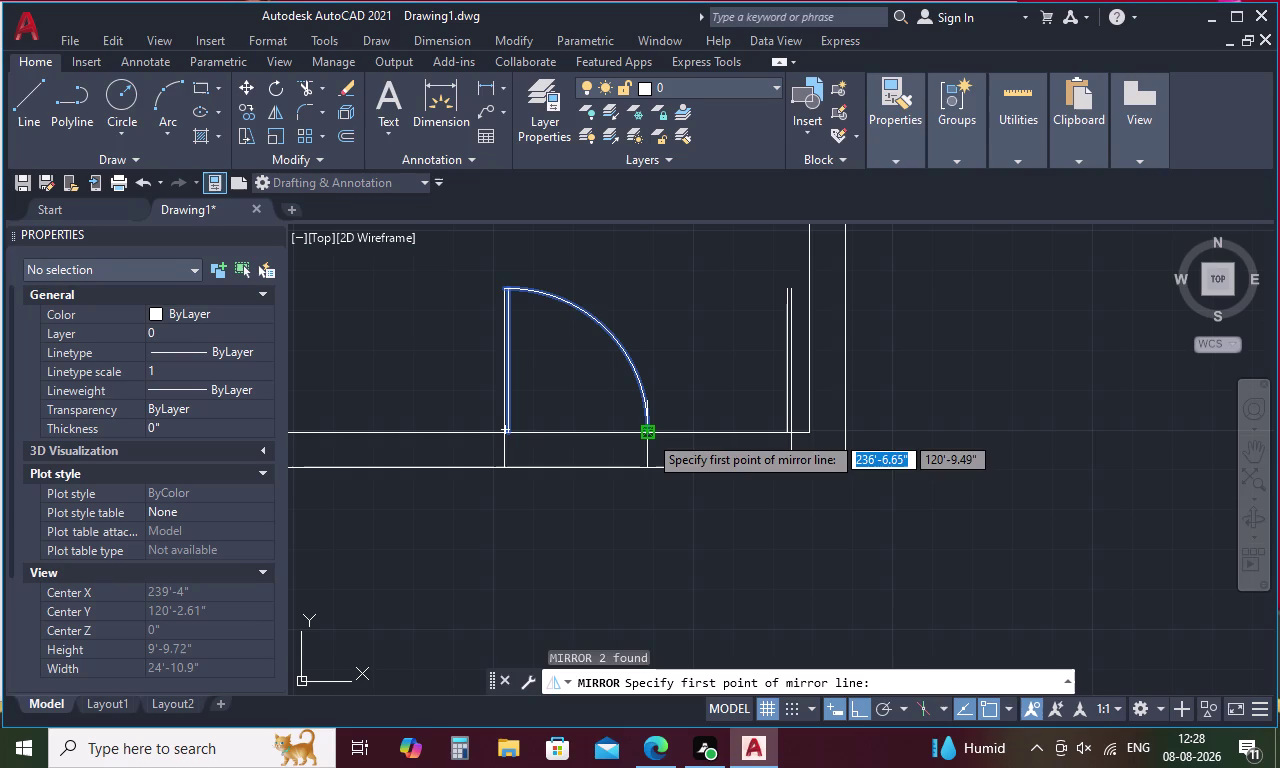
key(Escape)
Draw the right leaf's swing arc ending at the middle of the opening.
text(A)
key(space)
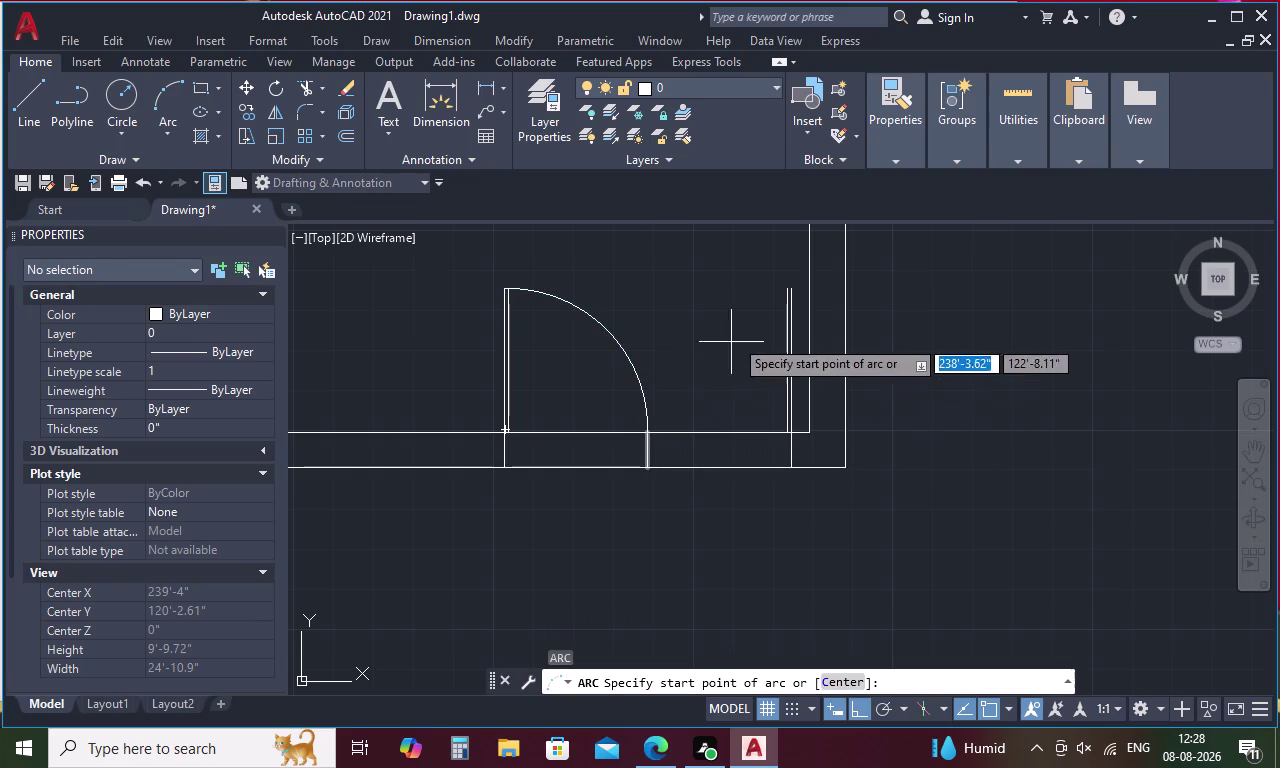
click(790, 287)
scroll(up, 3)
click(801, 284)
scroll(down, 3)
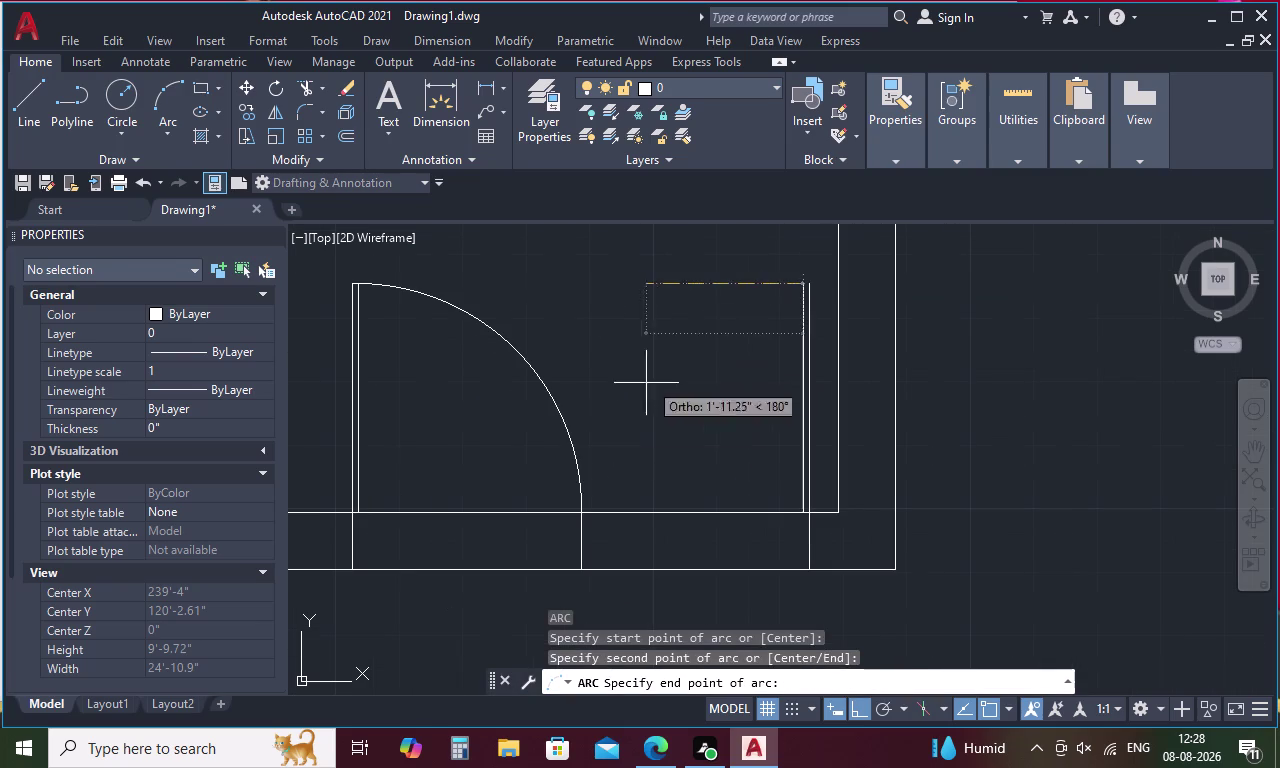
click(580, 512)
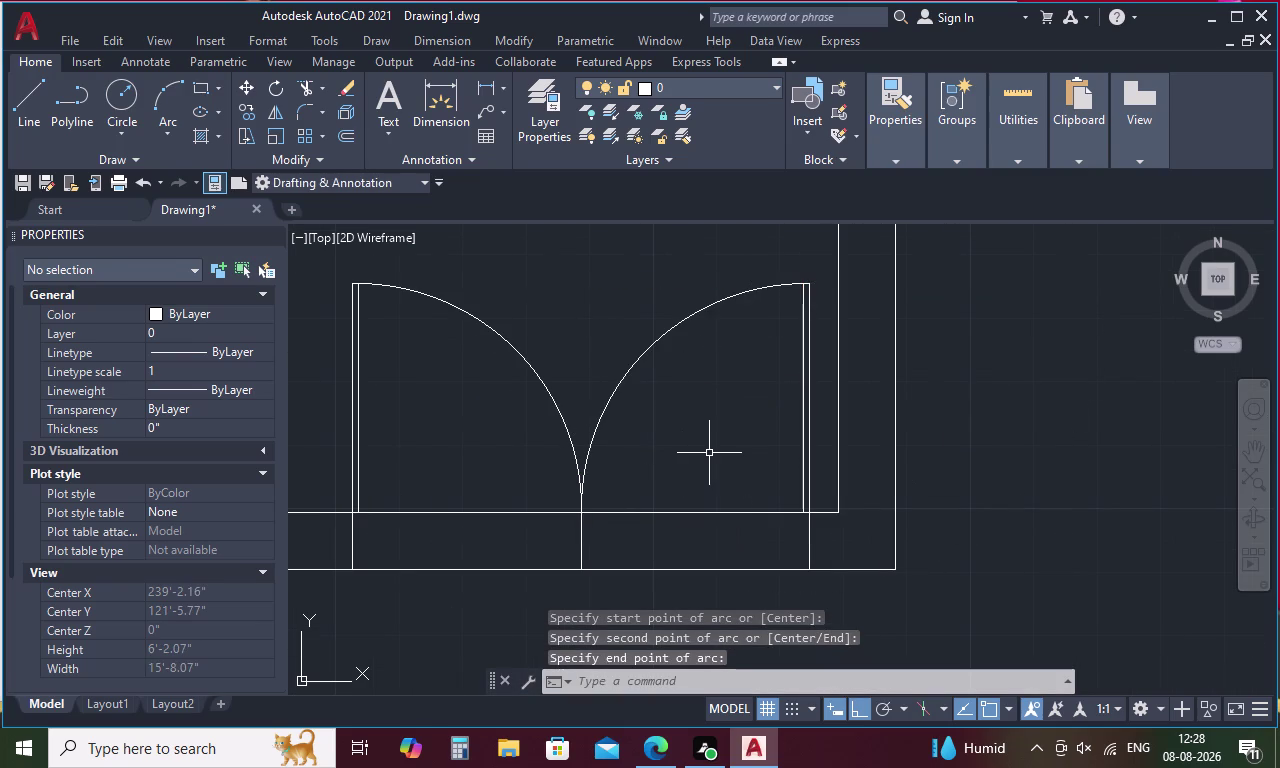
Trim the bottom-wall lines inside the double-door opening so only the two swing arcs remain.
key(Escape)
key(t)
key(r)
key(space)
drag(703, 464, 659, 601)
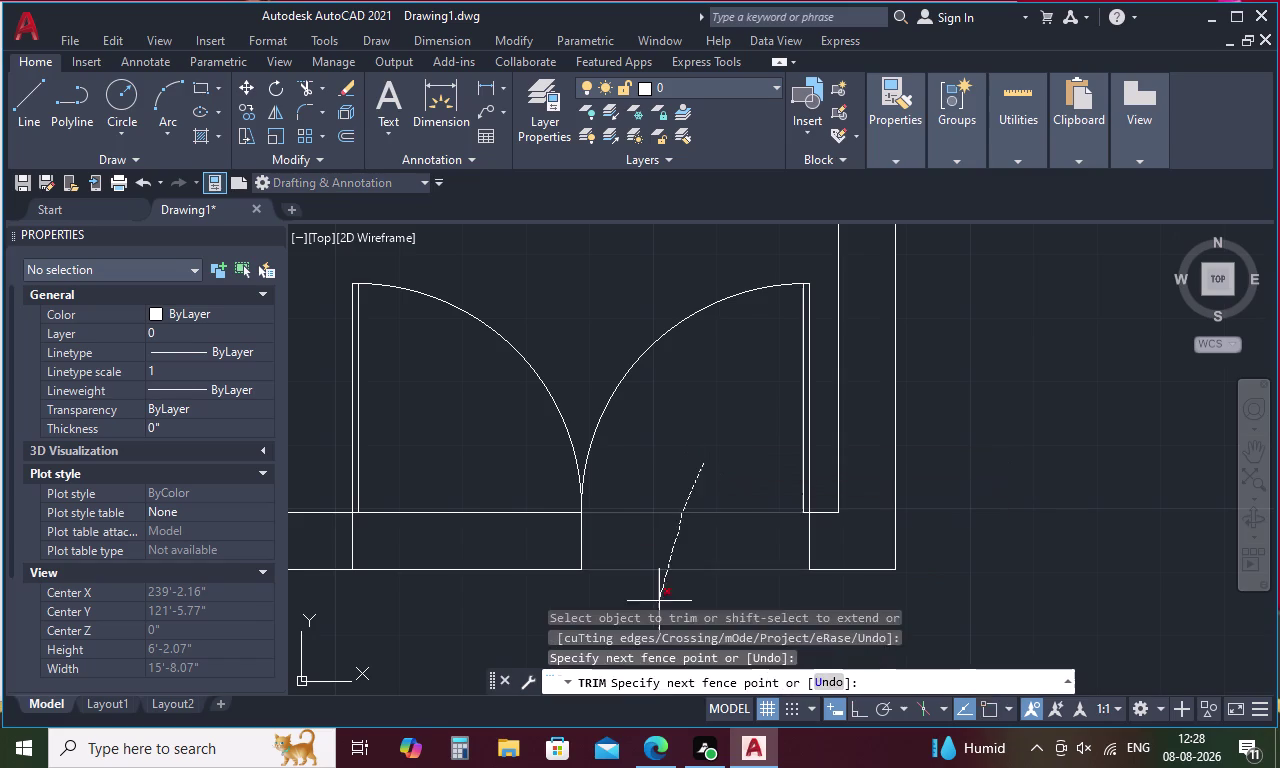
drag(659, 601, 658, 606)
drag(532, 477, 481, 620)
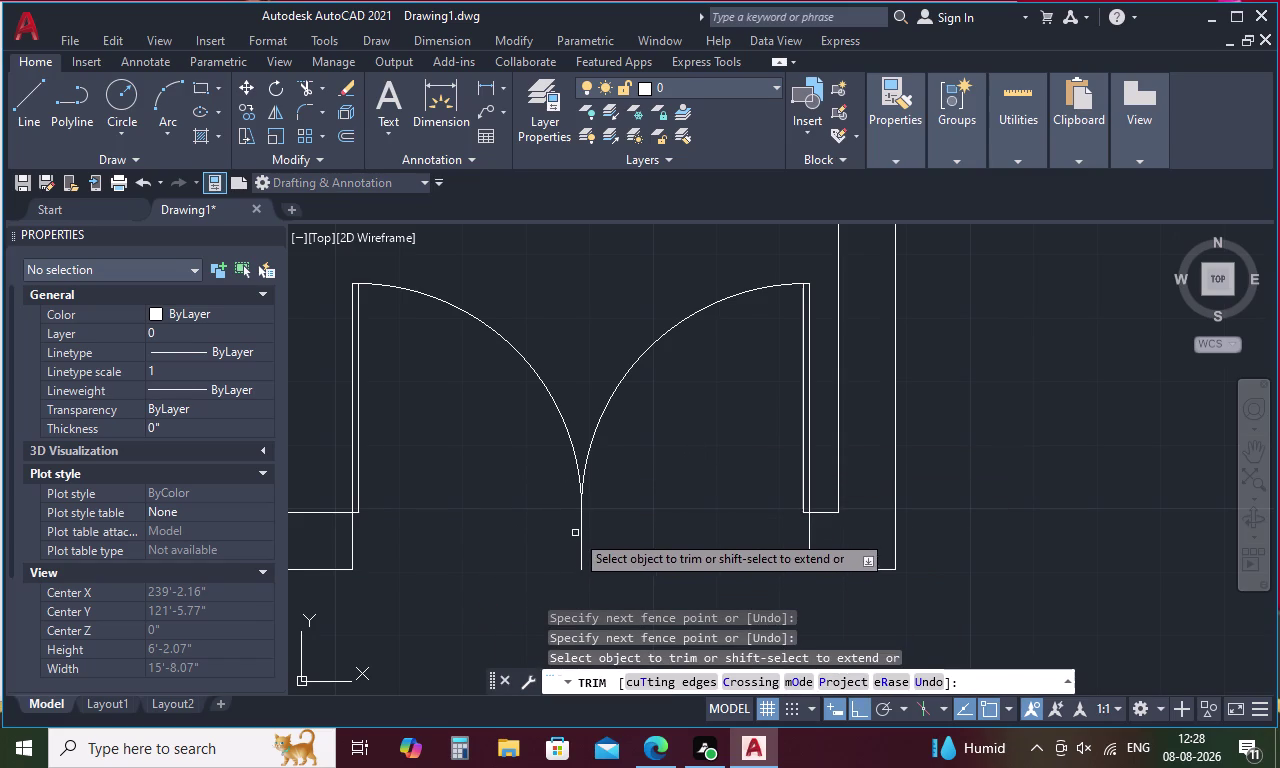
click(581, 530)
scroll(down, 3)
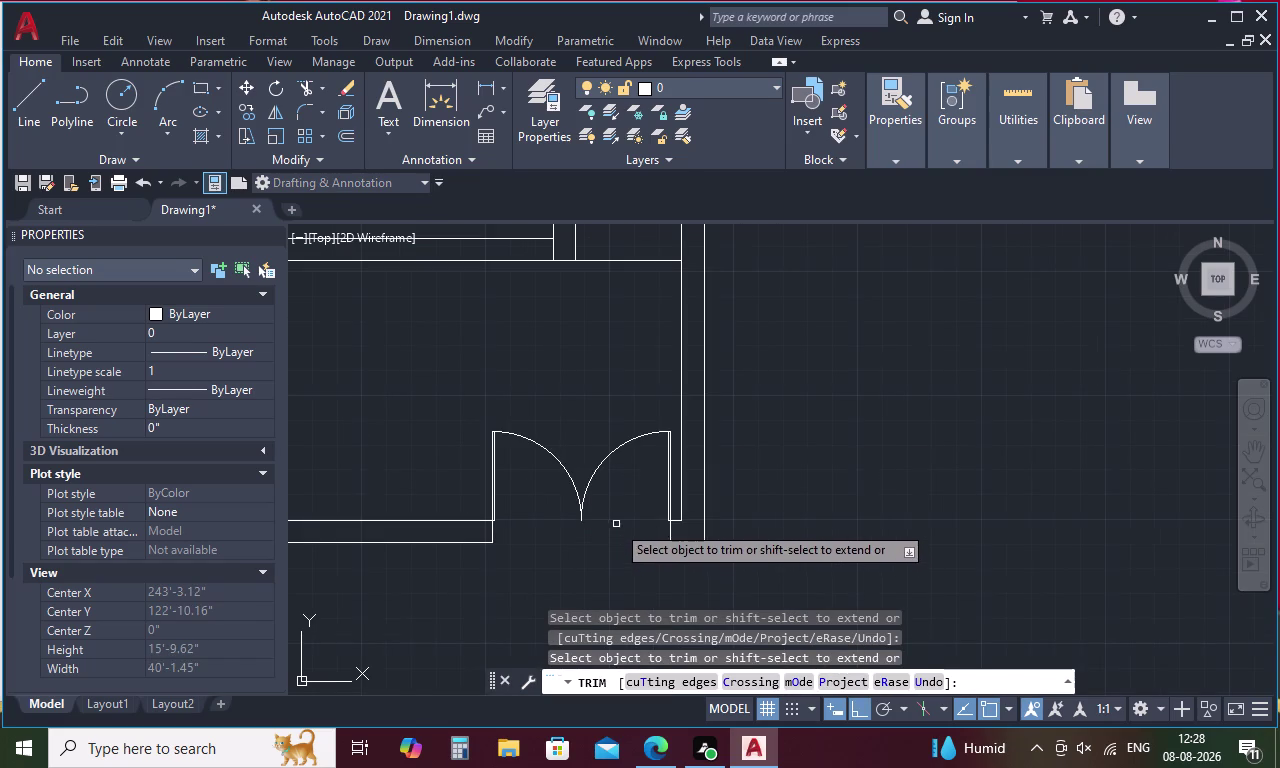
scroll(down, 3)
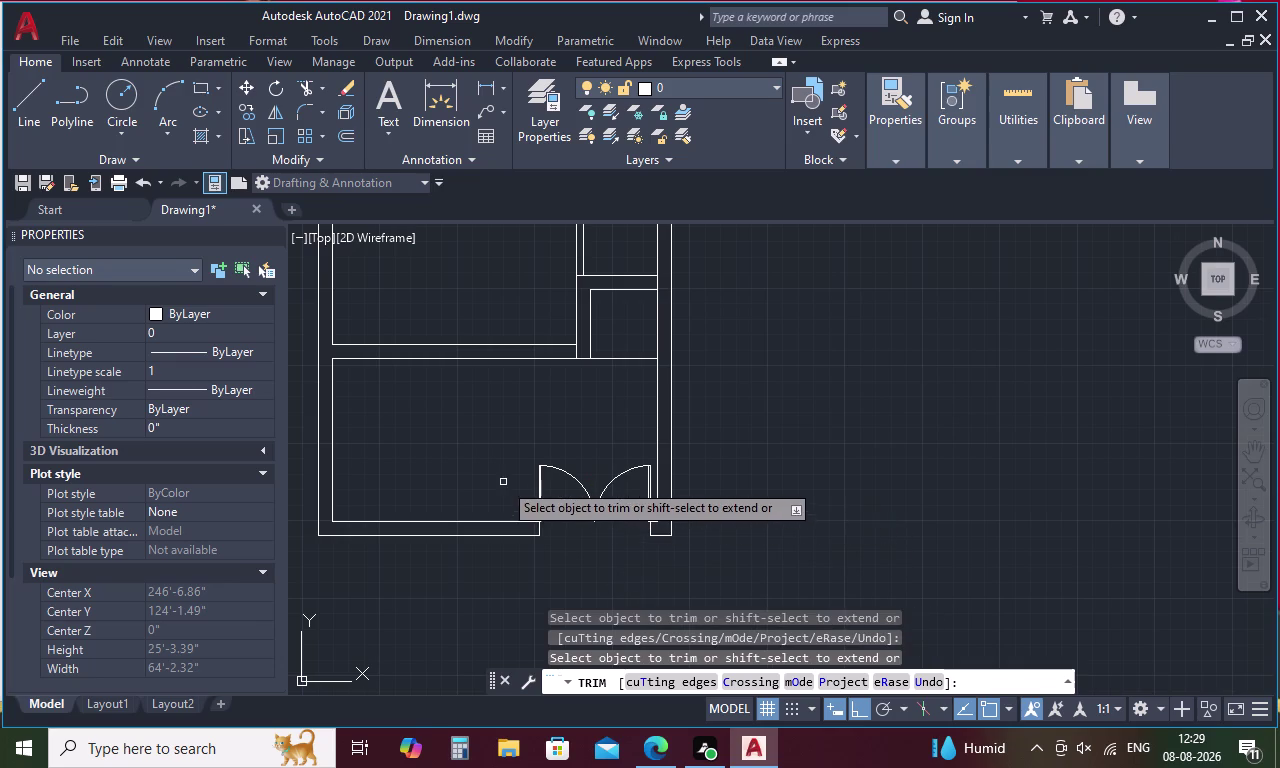
key(Escape)
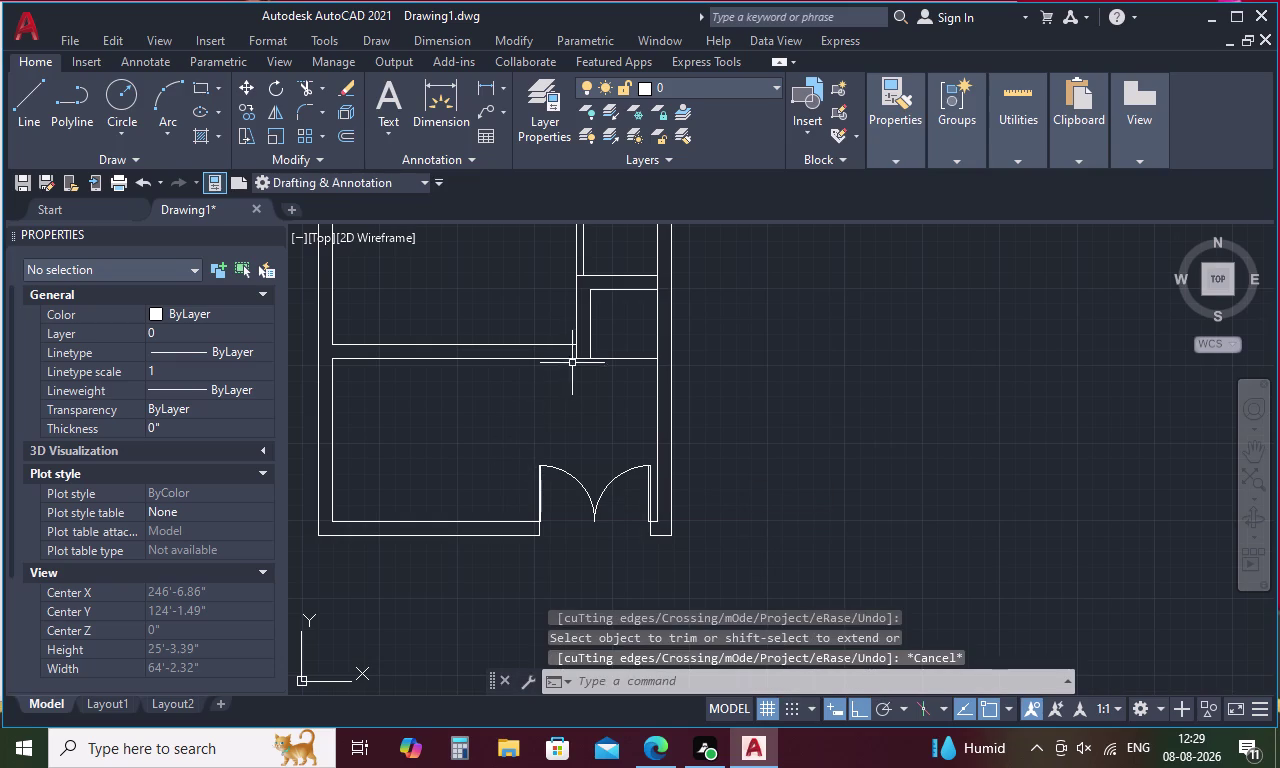
scroll(up, 3)
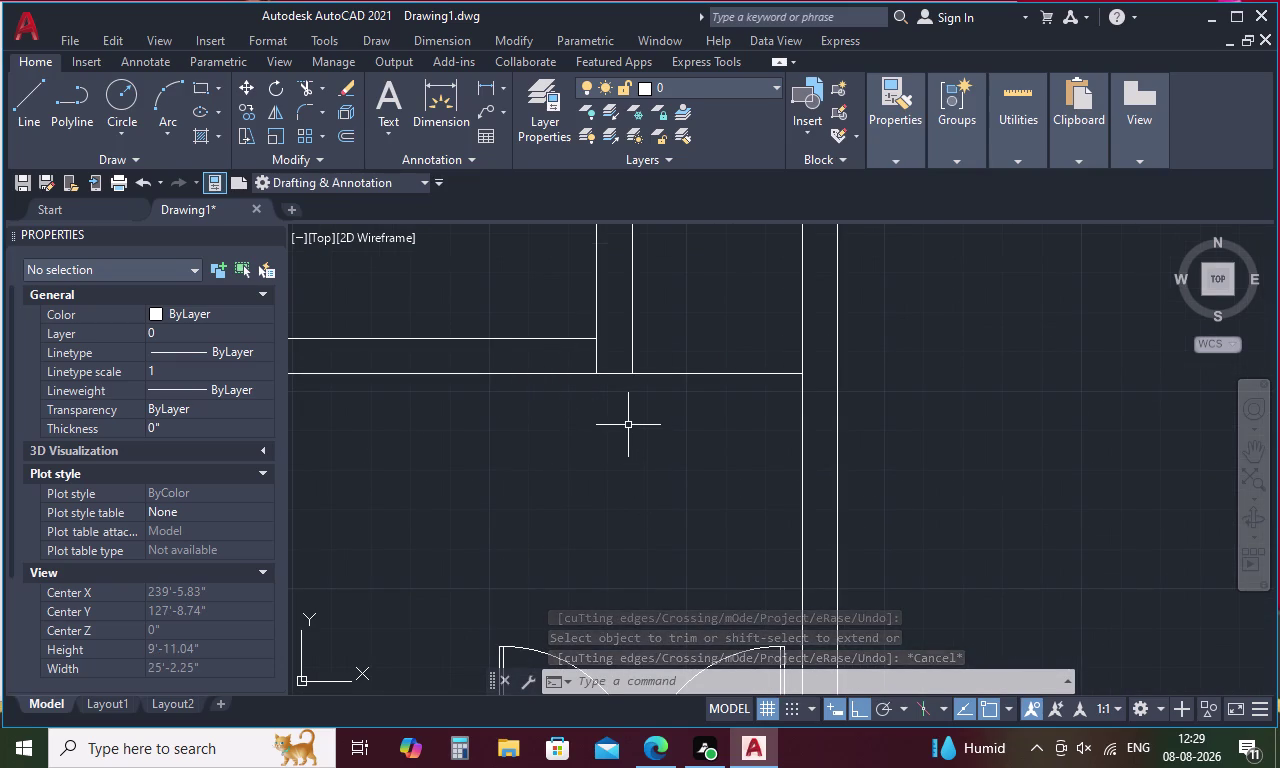
Draw a jamb line across the wall, tracked 4.5 from the inner wall corner.
text(L)
key(space)
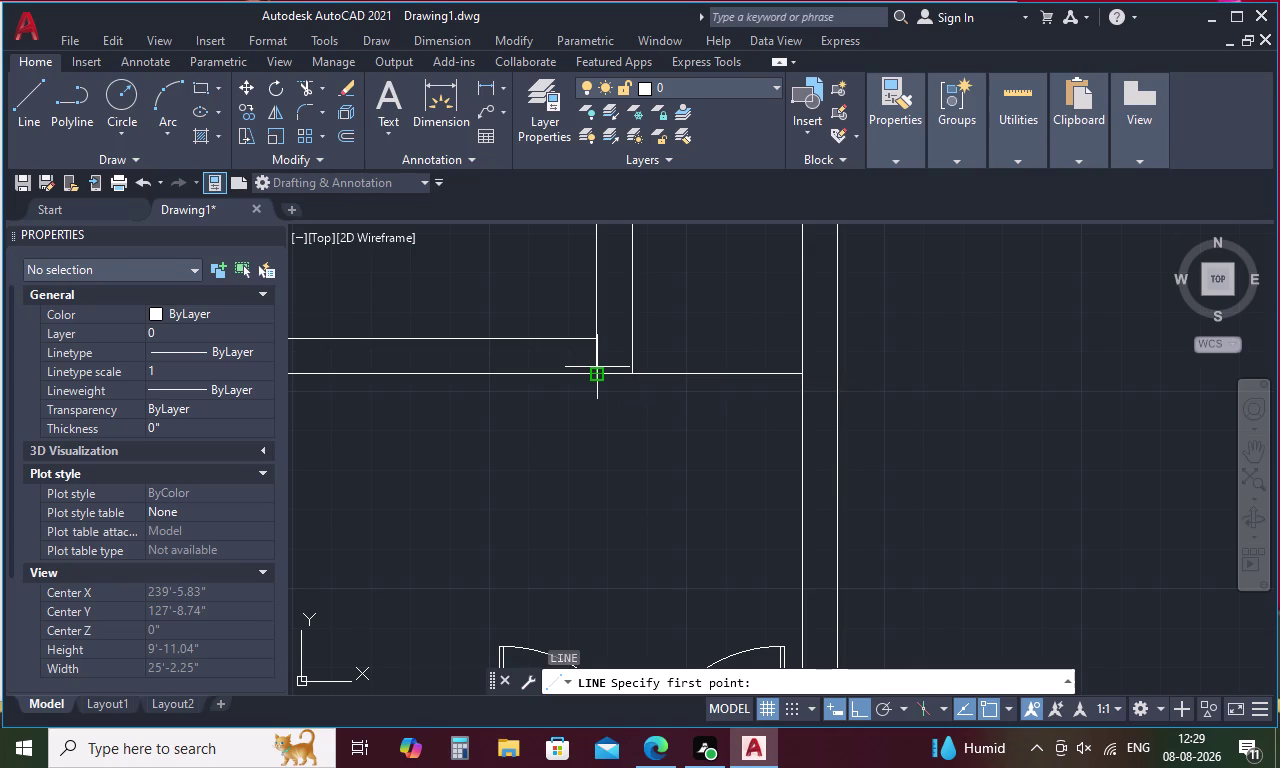
key(t)
key(k)
key(space)
click(598, 369)
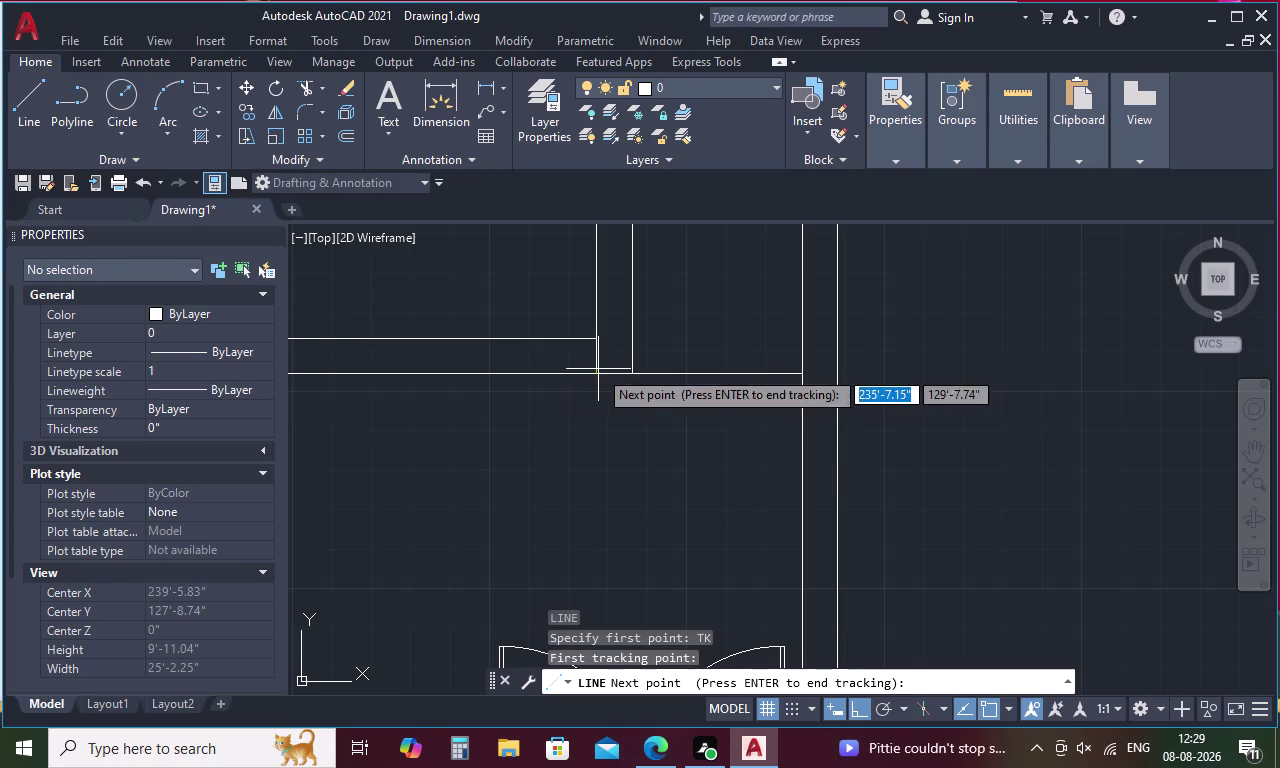
key(4)
key(period)
text(5)
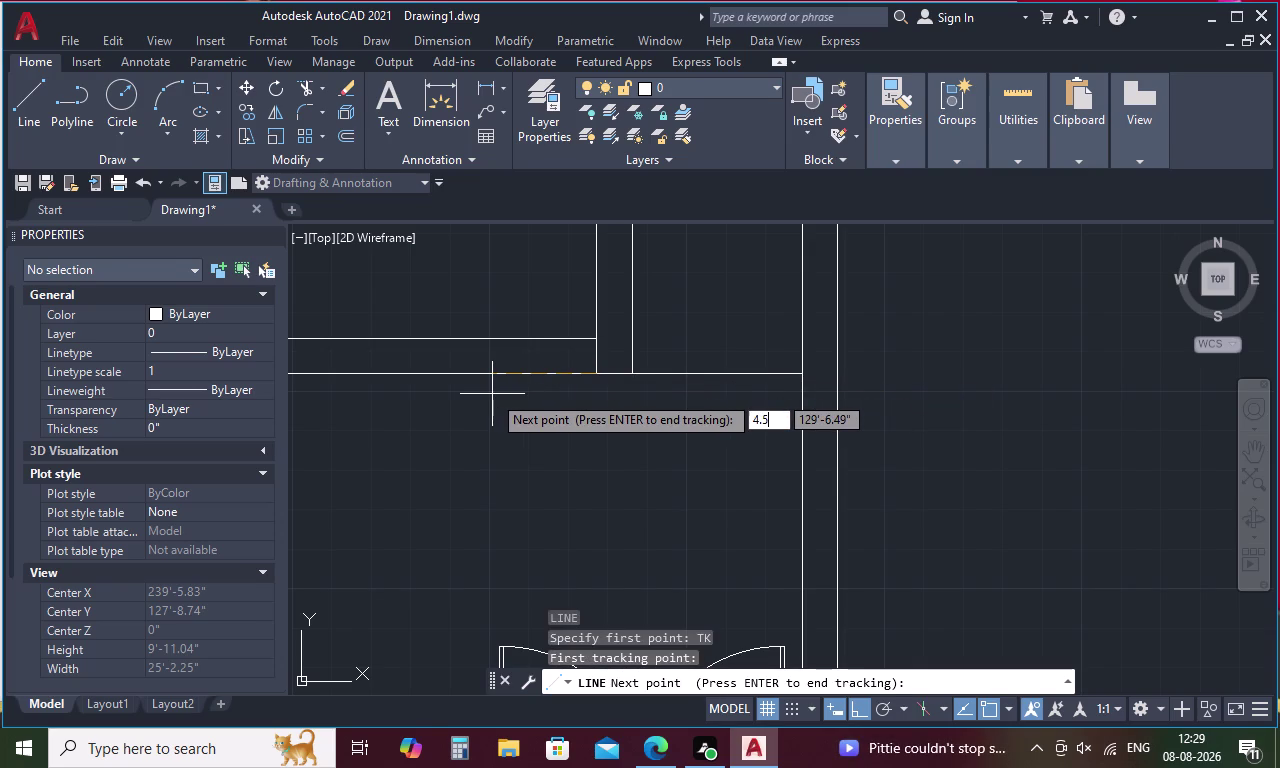
key(space)
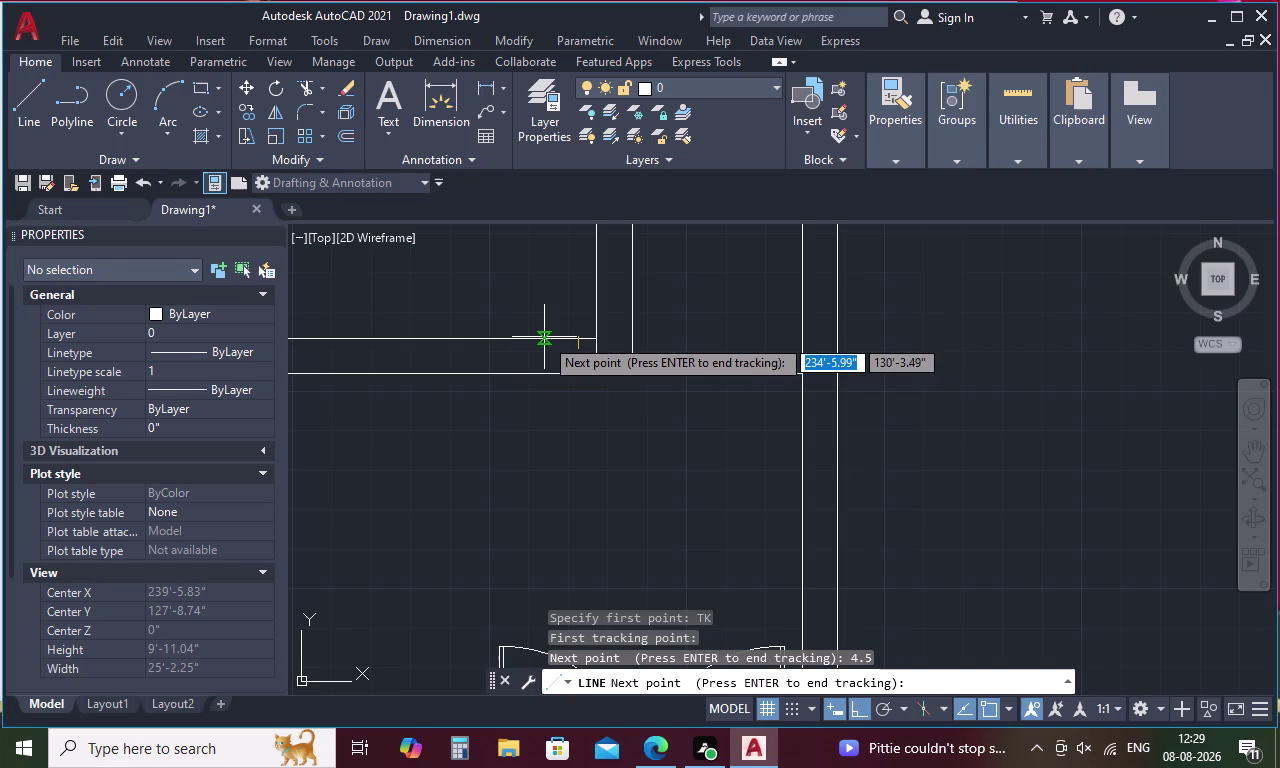
key(space)
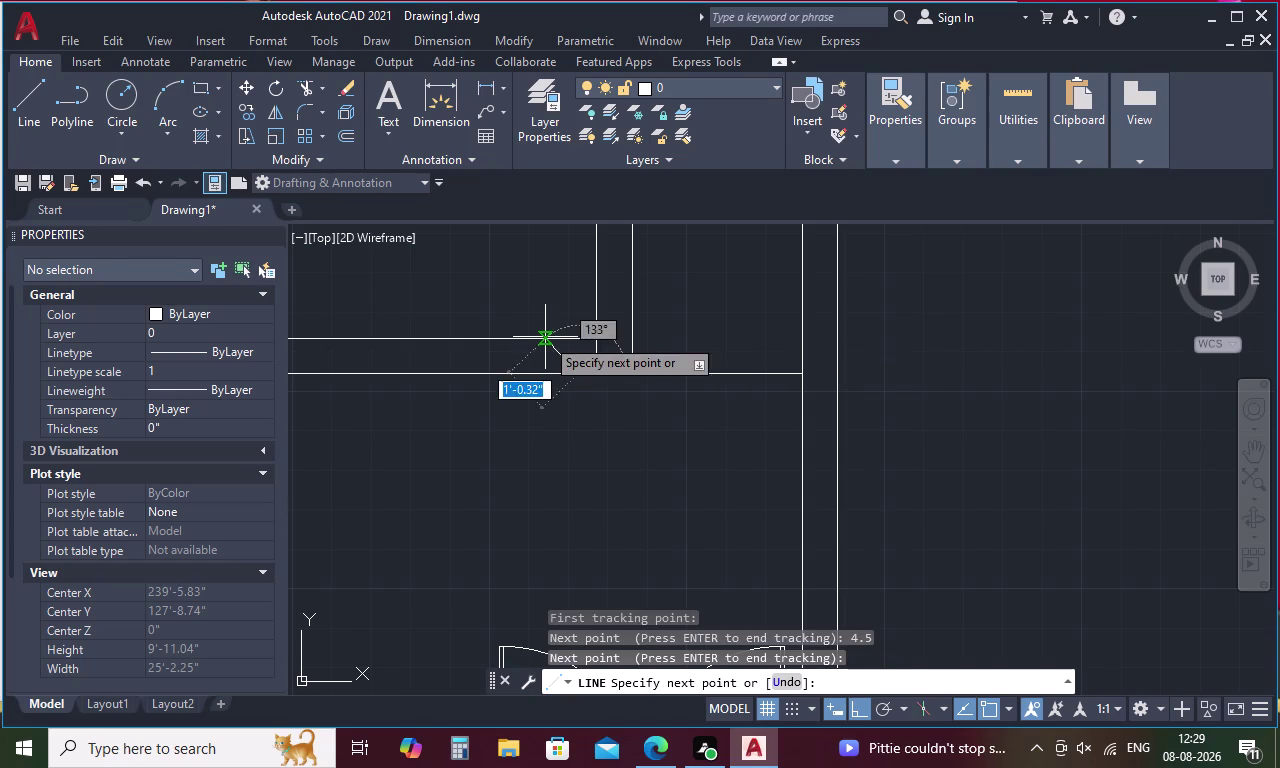
click(573, 342)
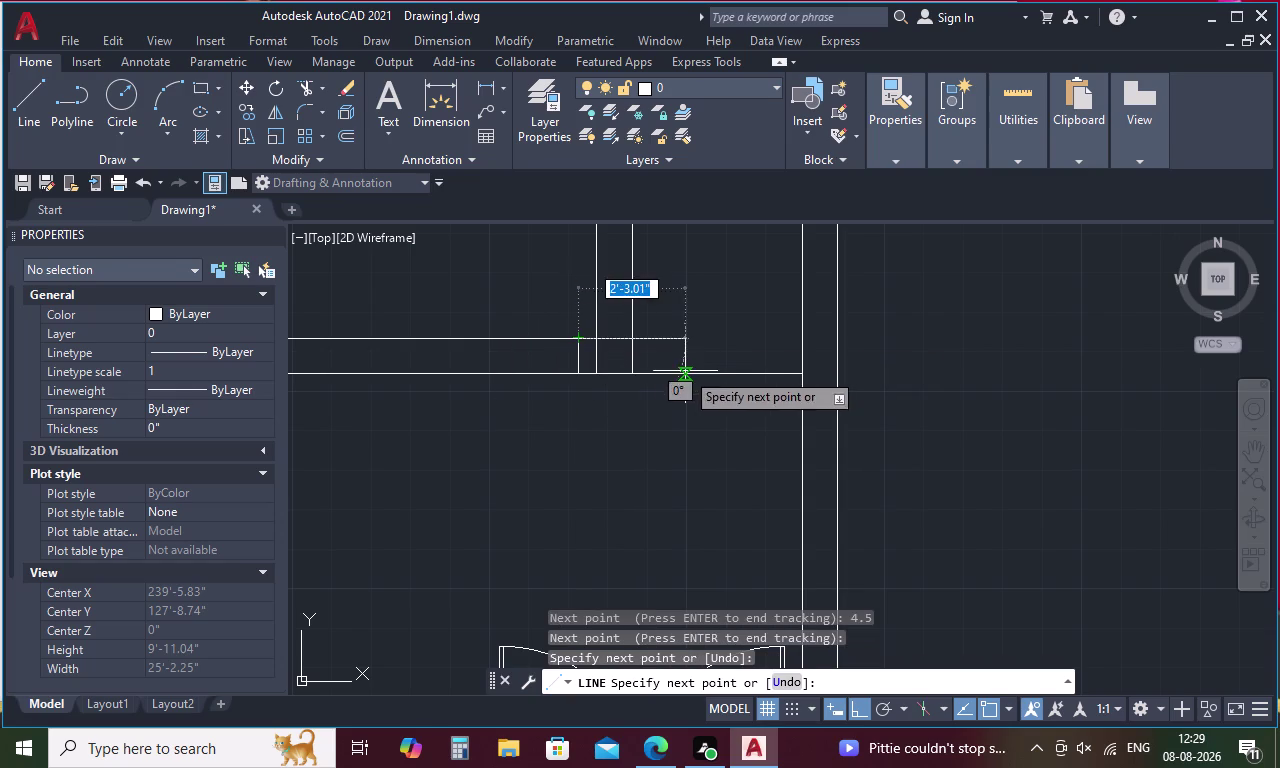
key(Escape)
Offset the jamb line 3'6" to the left to form the second jamb.
text(O)
key(space)
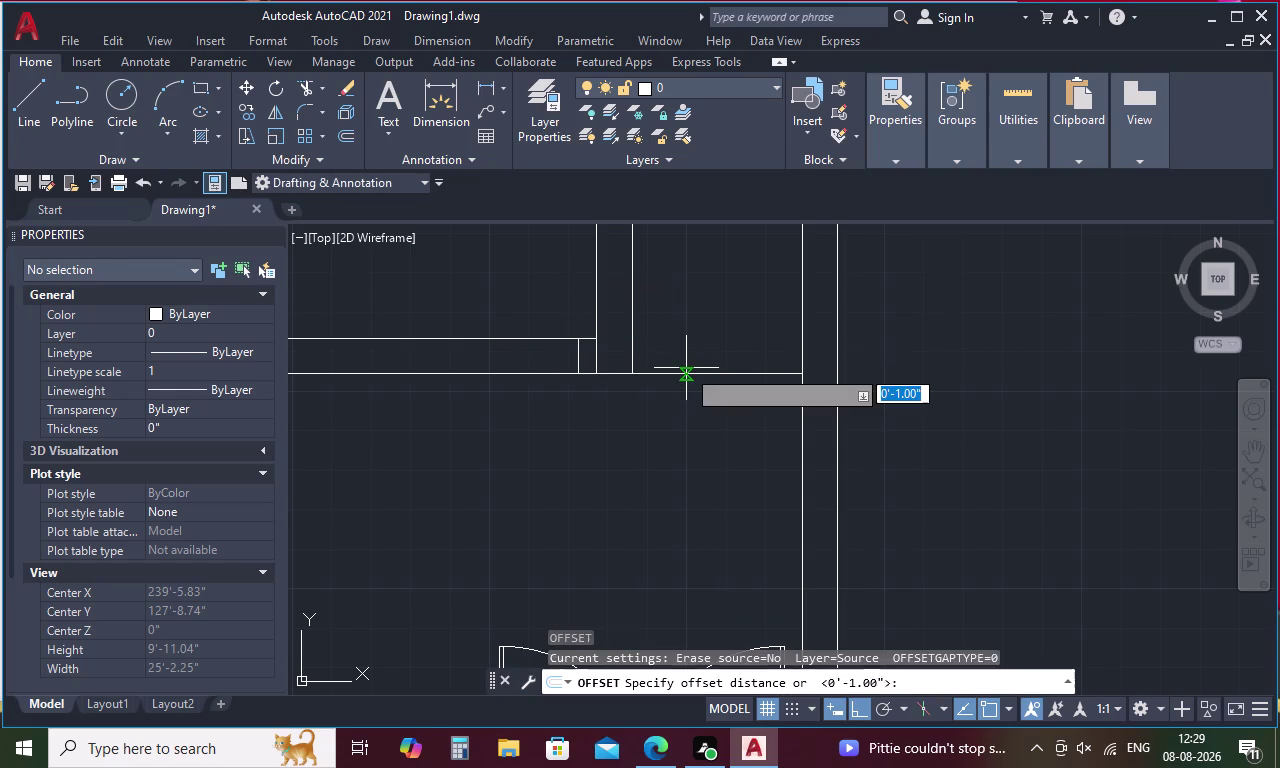
text(3)
key(apostrophe)
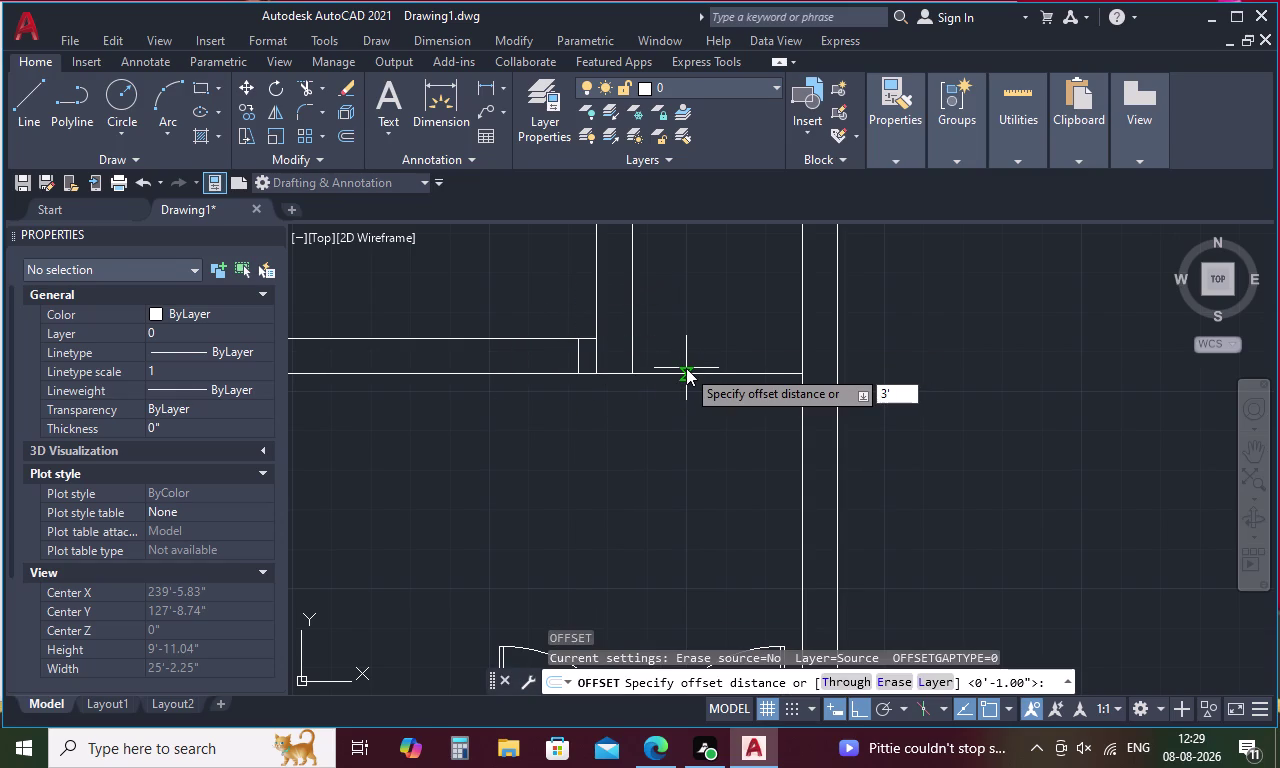
key(6)
text(")
key(space)
click(576, 364)
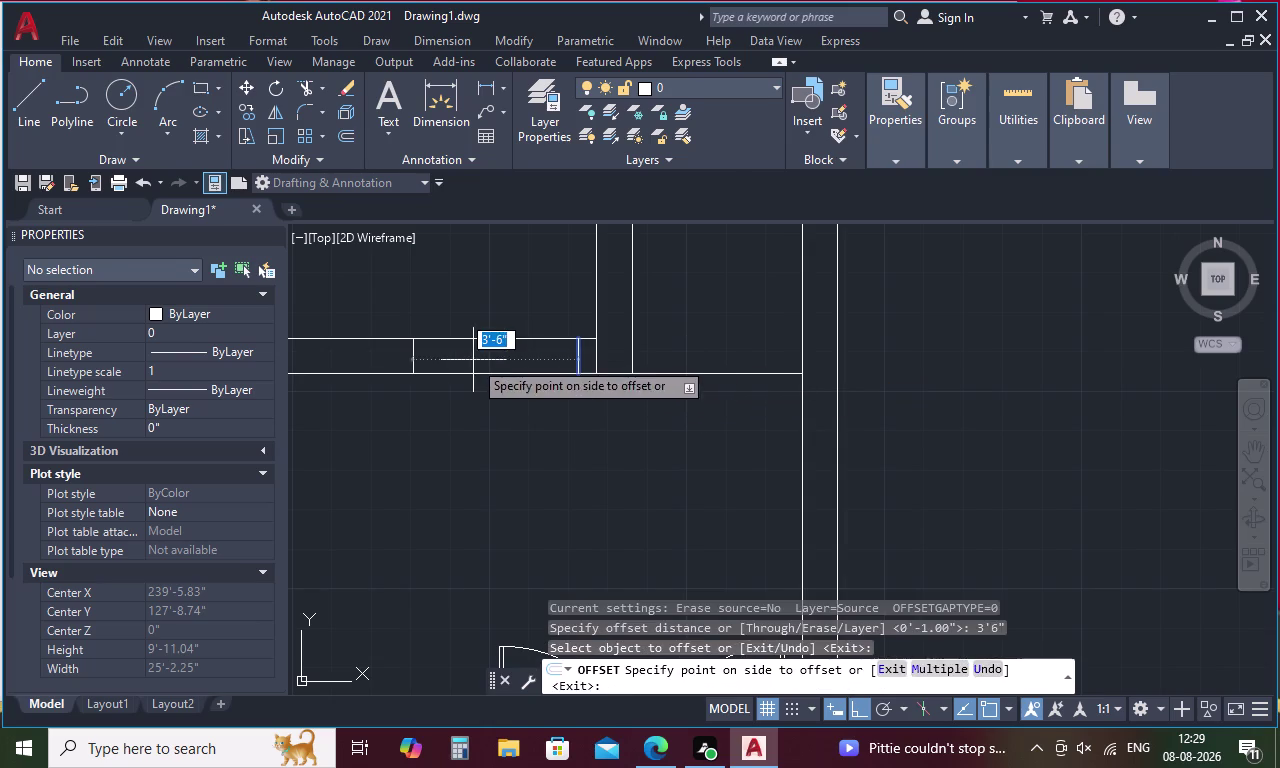
click(473, 360)
scroll(down, 3)
key(Escape)
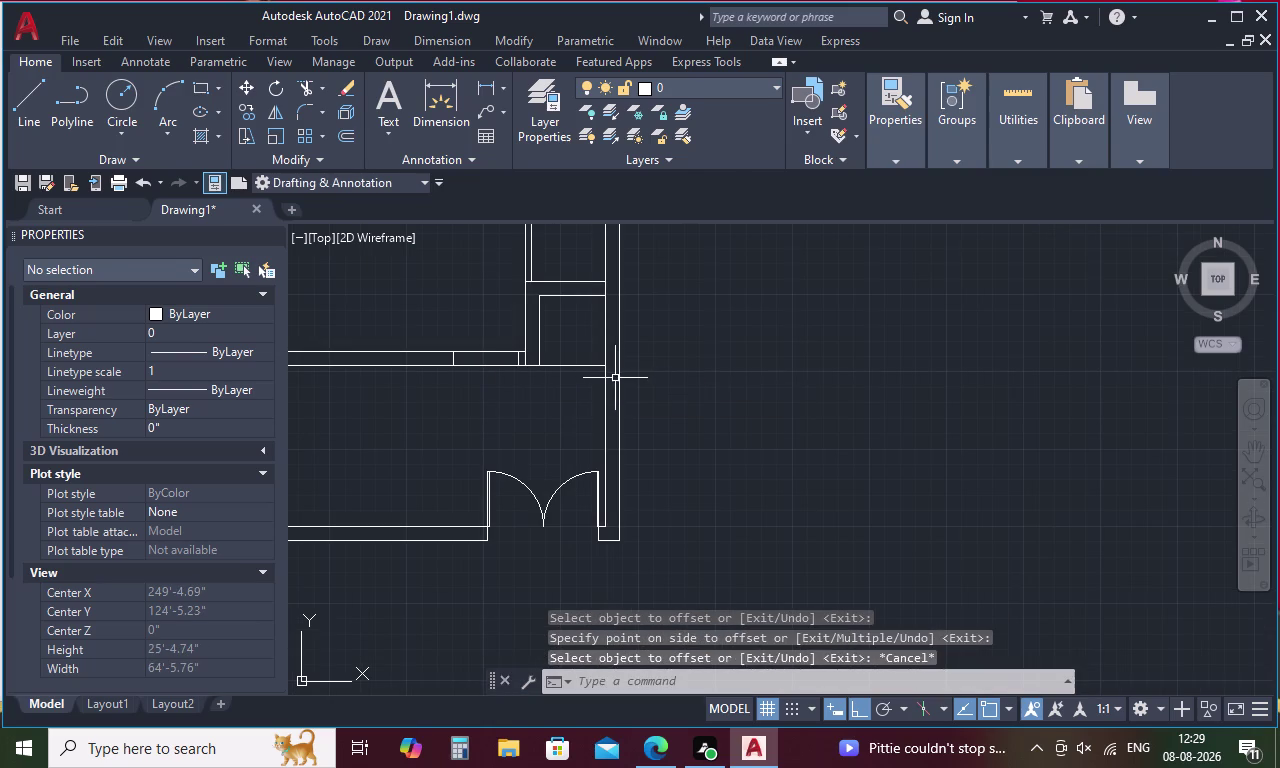
Begin drawing another line near the new jambs.
key(l)
key(space)
drag(516, 352, 520, 335)
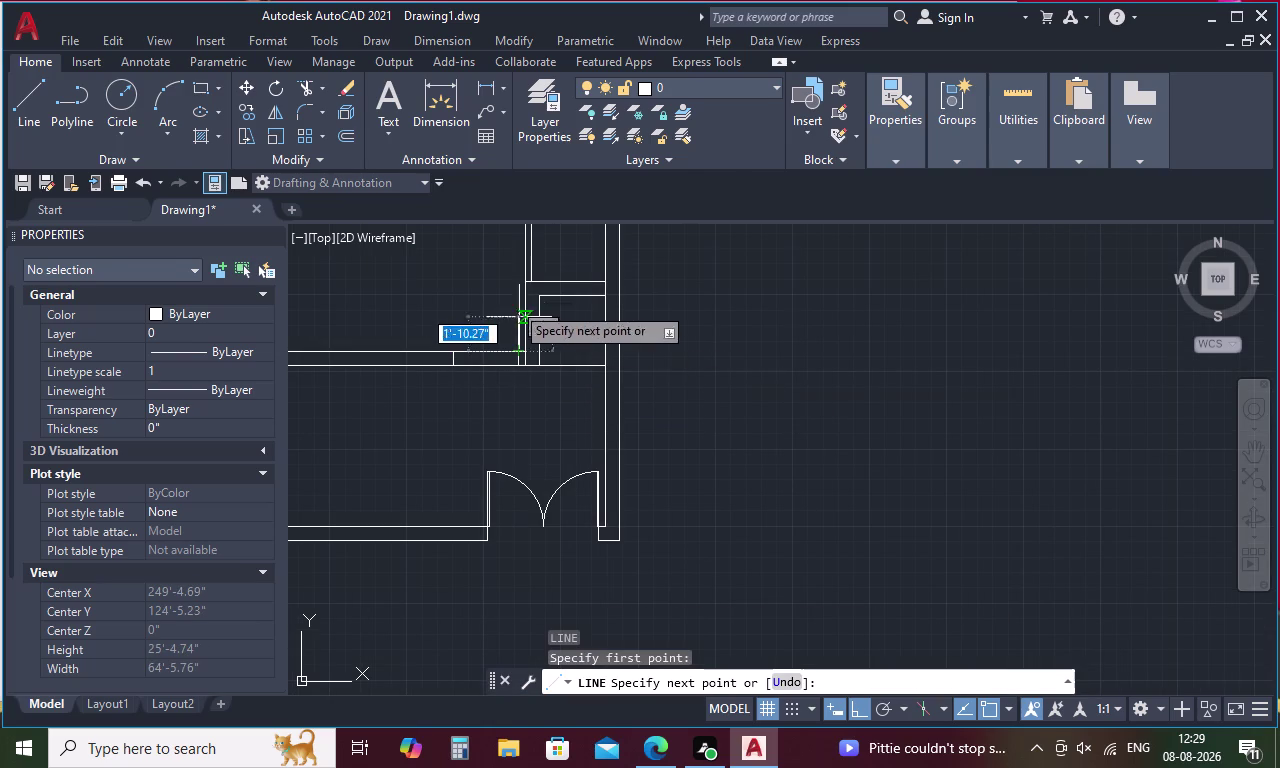